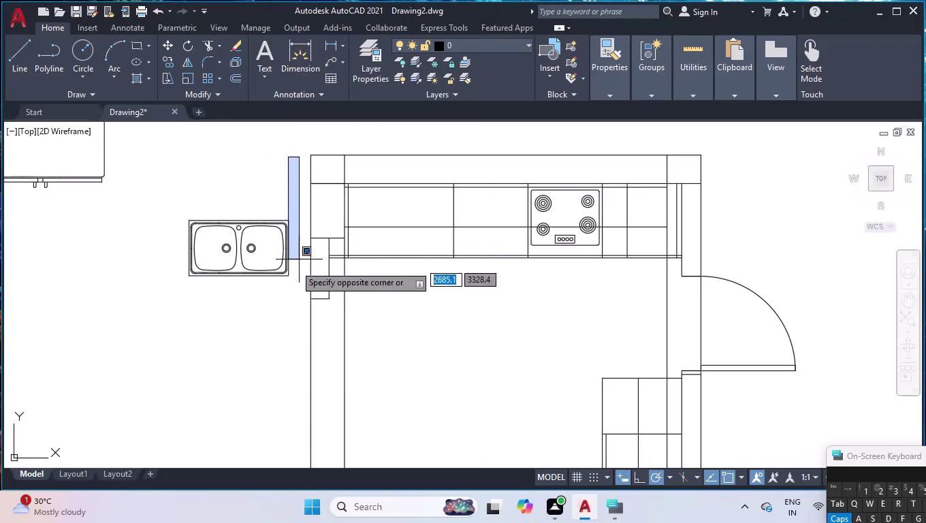
Move the double sink by its corner into the top countertop, snapped beside the stove.
click(220, 304)
text(MOV)
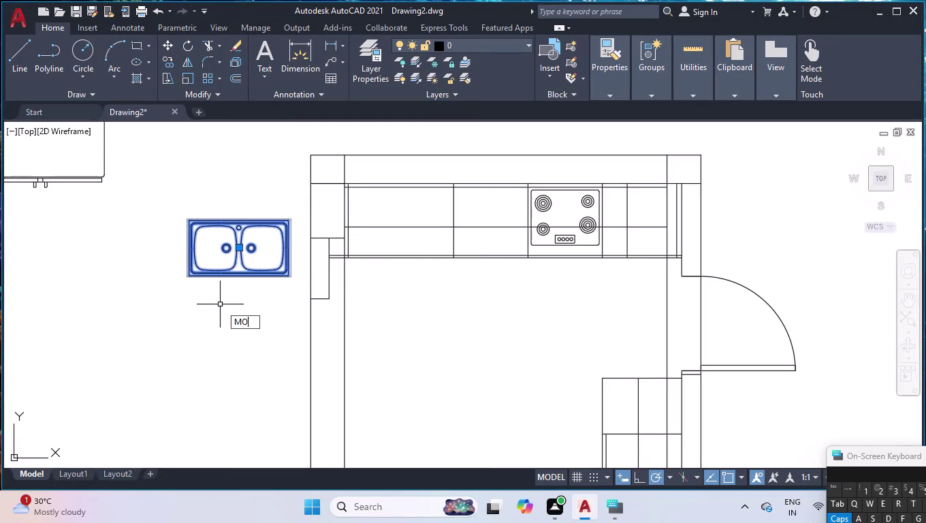
text(E)
key(Return)
scroll(up, 3)
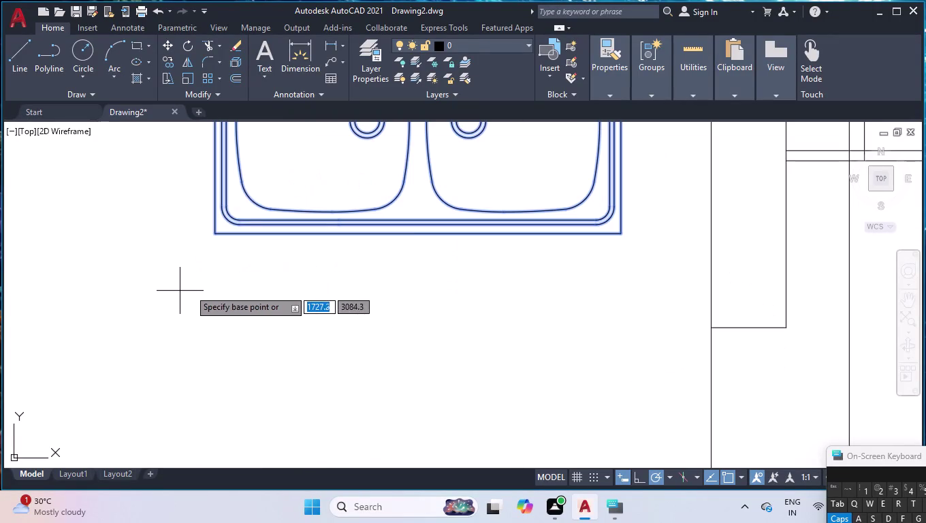
click(212, 234)
scroll(down, 3)
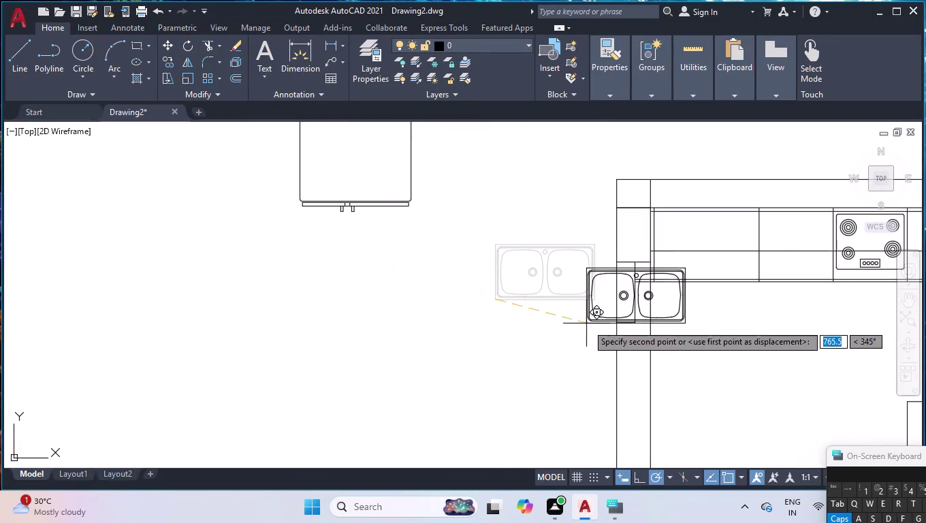
scroll(up, 3)
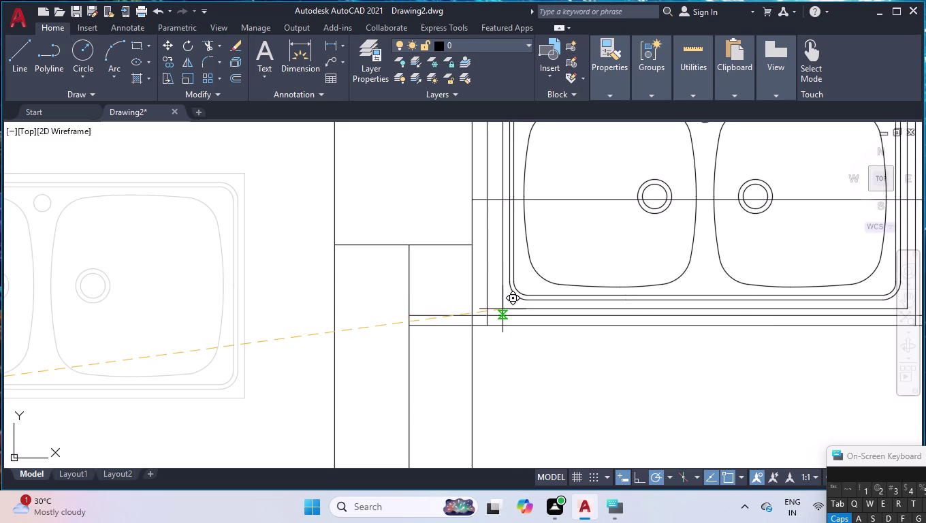
click(503, 309)
scroll(down, 3)
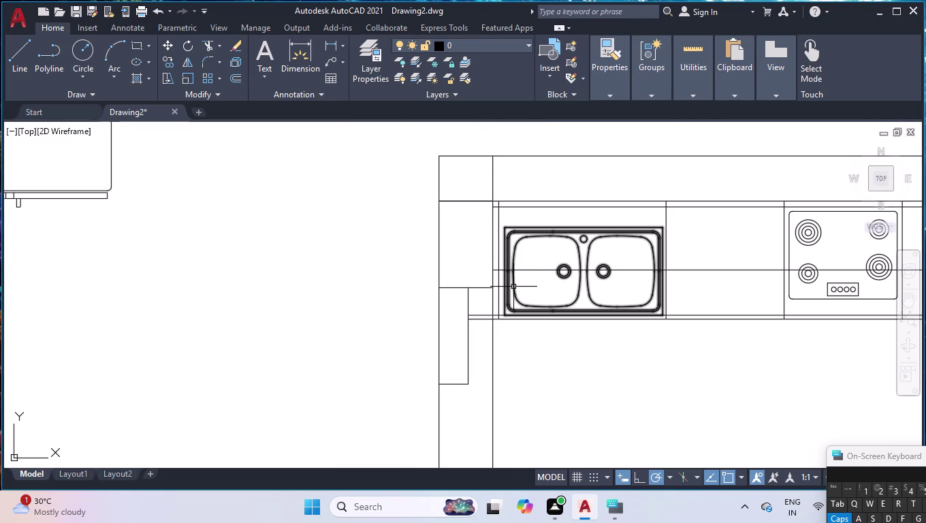
scroll(down, 3)
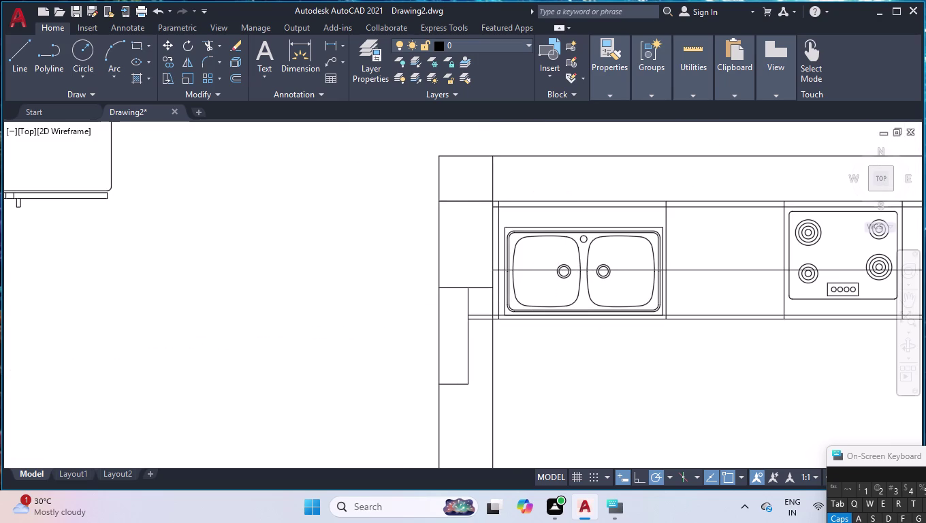
scroll(down, 3)
Select all the fridge linework and combine it into a single group.
scroll(up, 3)
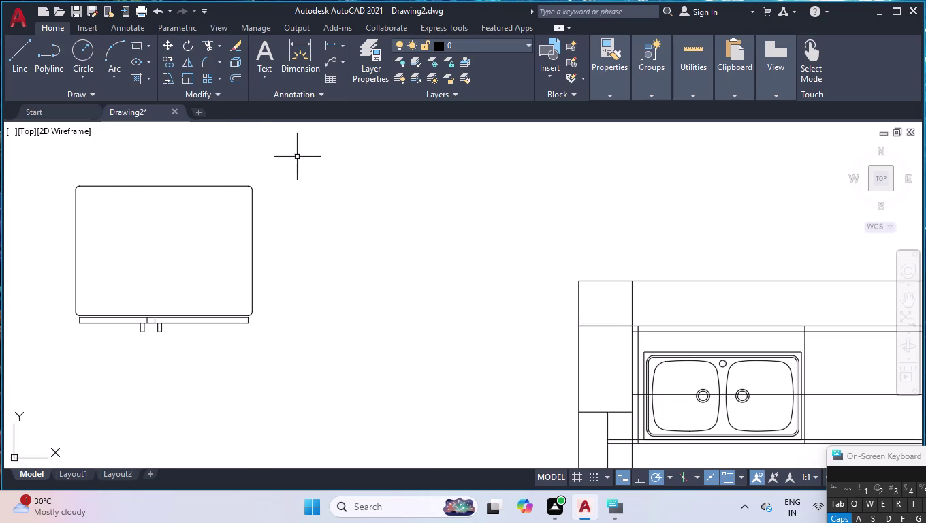
drag(297, 156, 302, 187)
click(70, 372)
text(G)
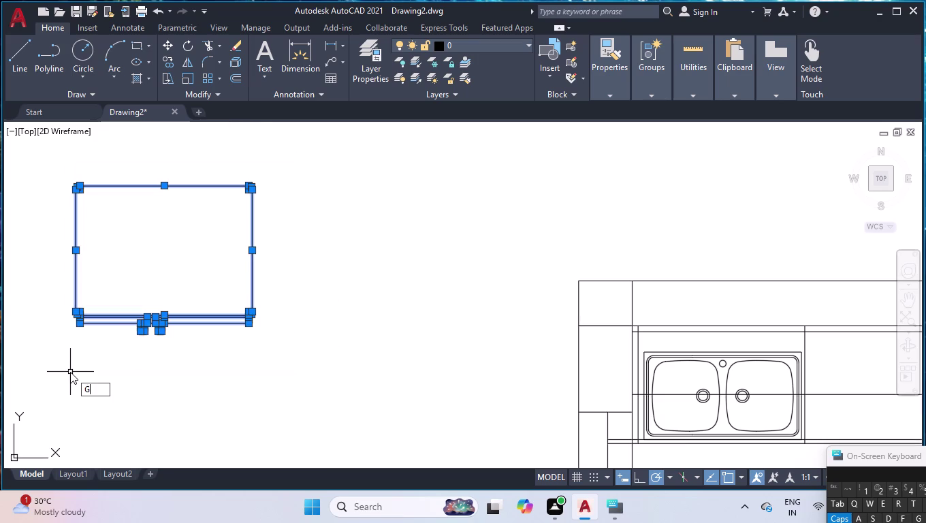
text(ROUP)
key(Return)
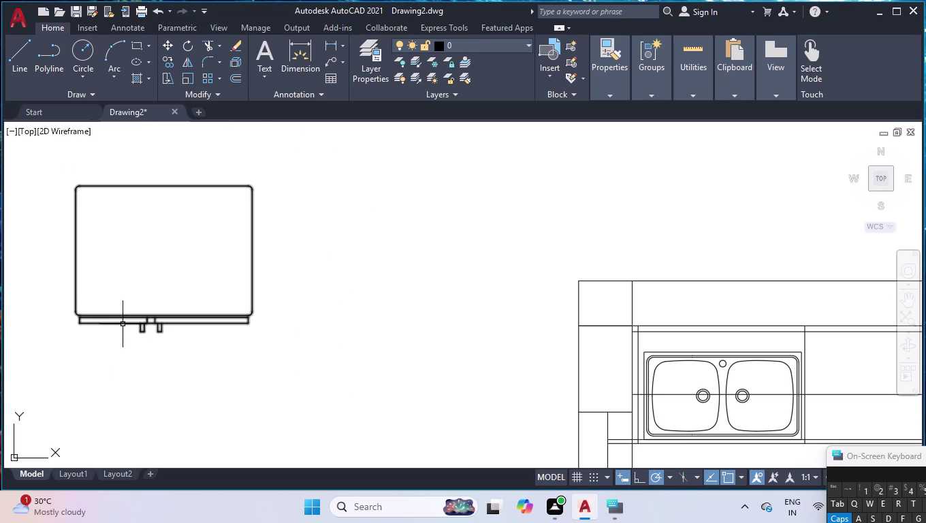
Rotate the fridge group around a centre point at its front.
click(122, 324)
text(RO)
key(Return)
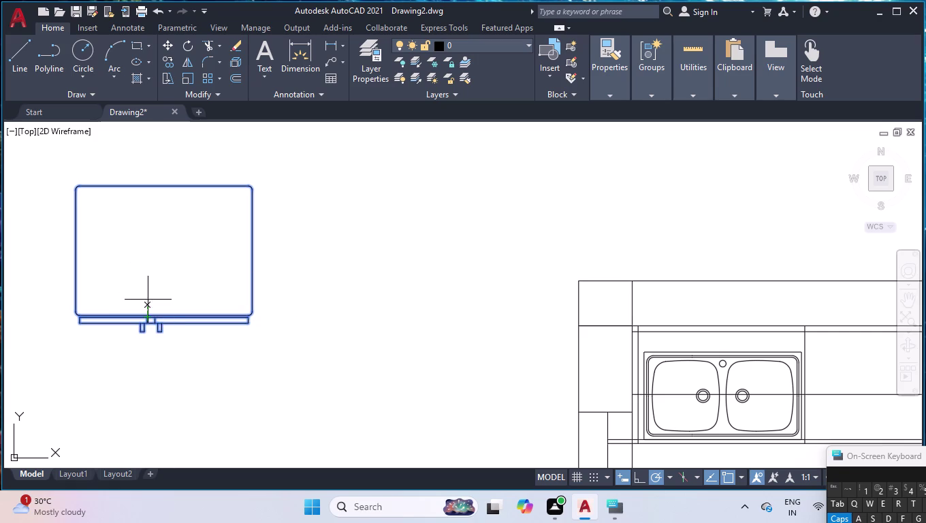
click(149, 313)
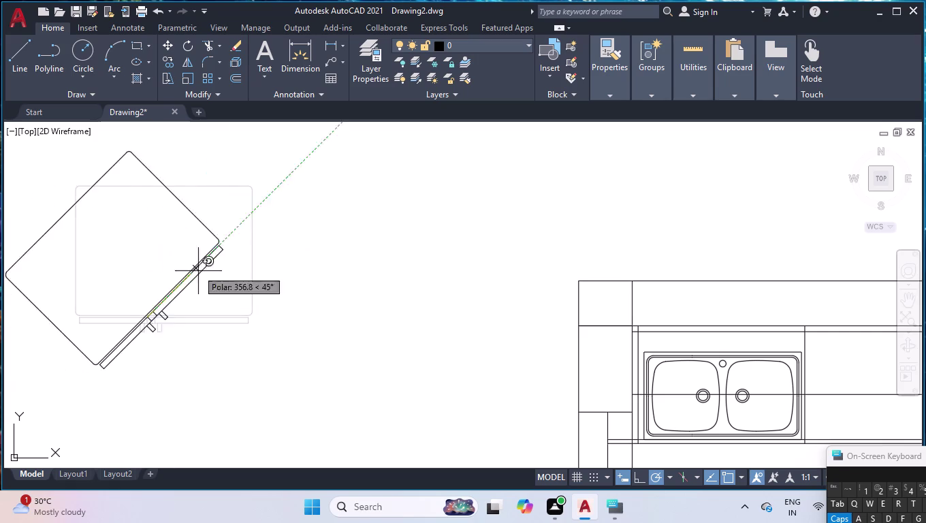
click(642, 481)
click(516, 366)
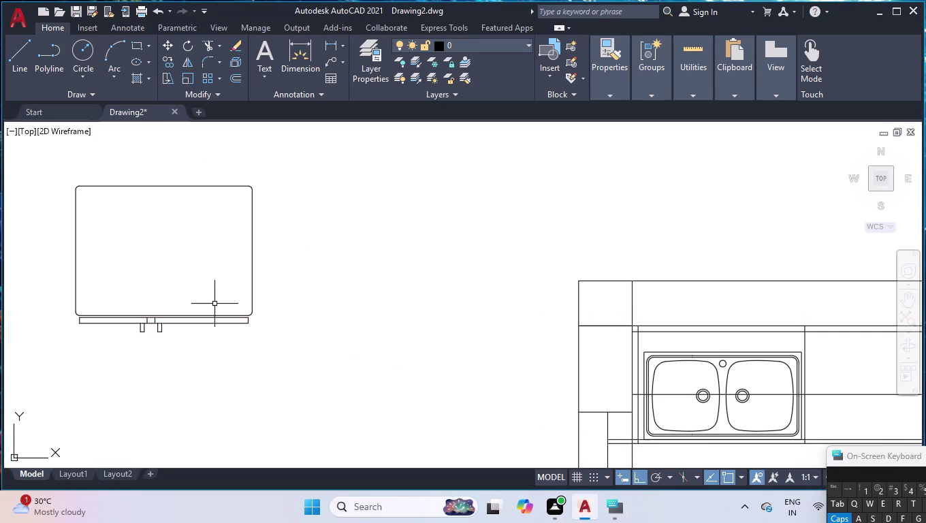
Move the fridge from its bottom-left corner to the kitchen's bottom-left corner.
click(207, 320)
text(M)
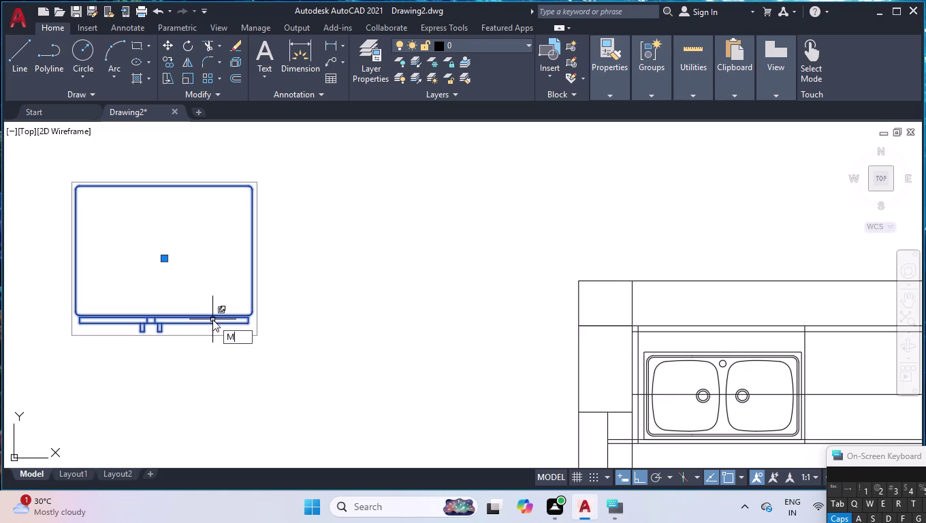
text(OVE)
key(Return)
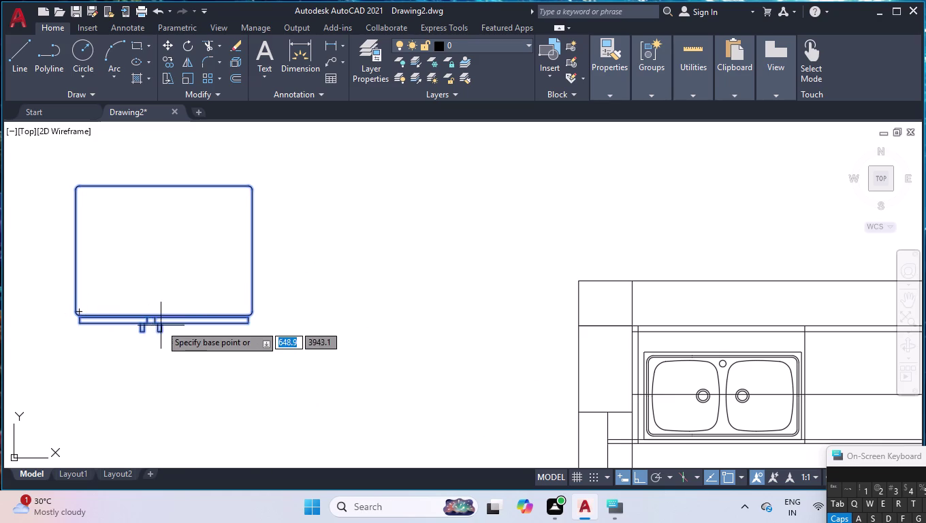
click(82, 309)
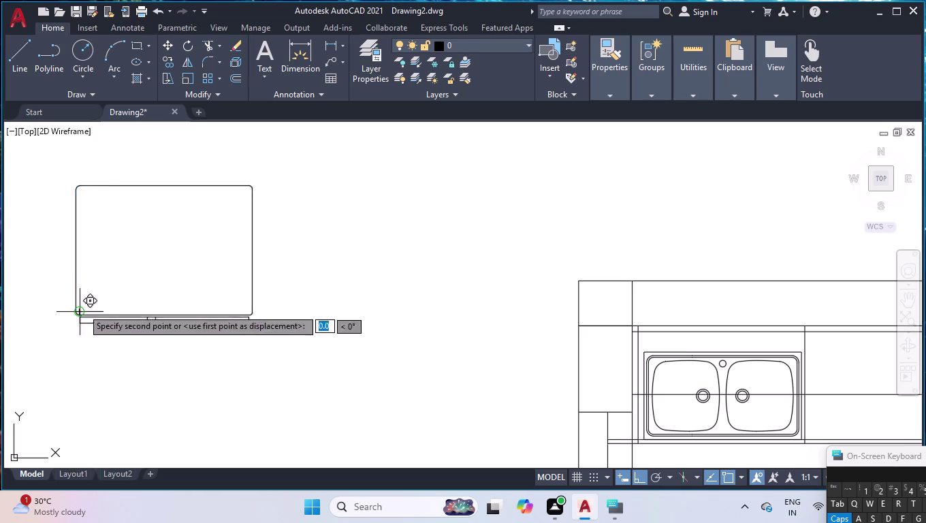
scroll(down, 3)
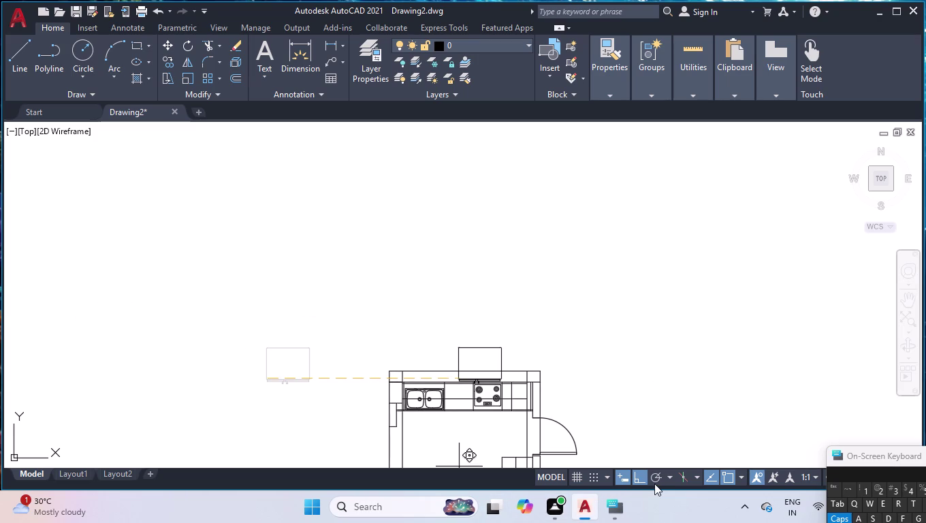
click(660, 483)
scroll(down, 3)
scroll(up, 3)
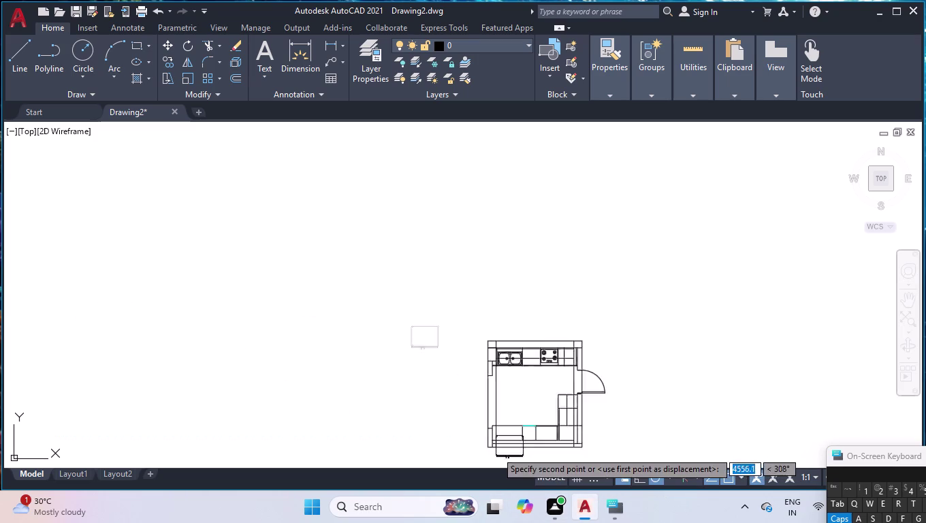
scroll(up, 3)
scroll(up, 3)
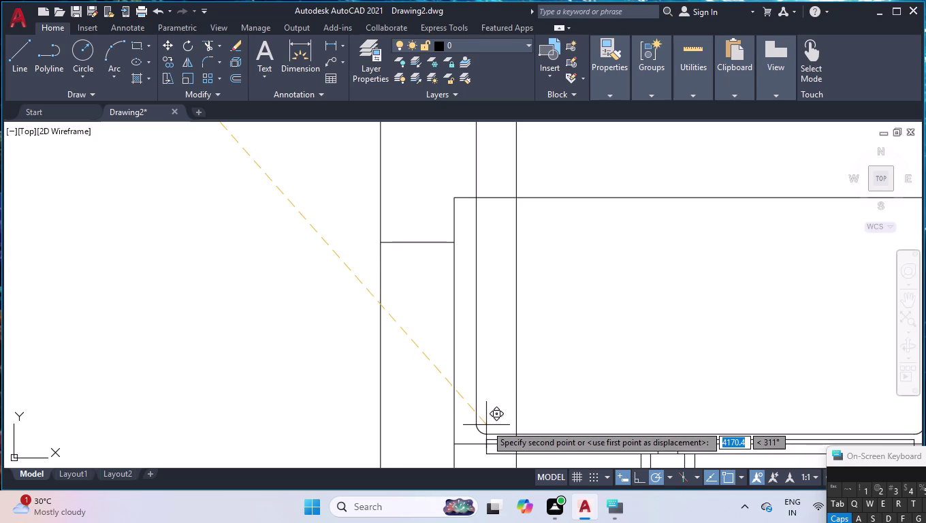
click(486, 425)
scroll(down, 3)
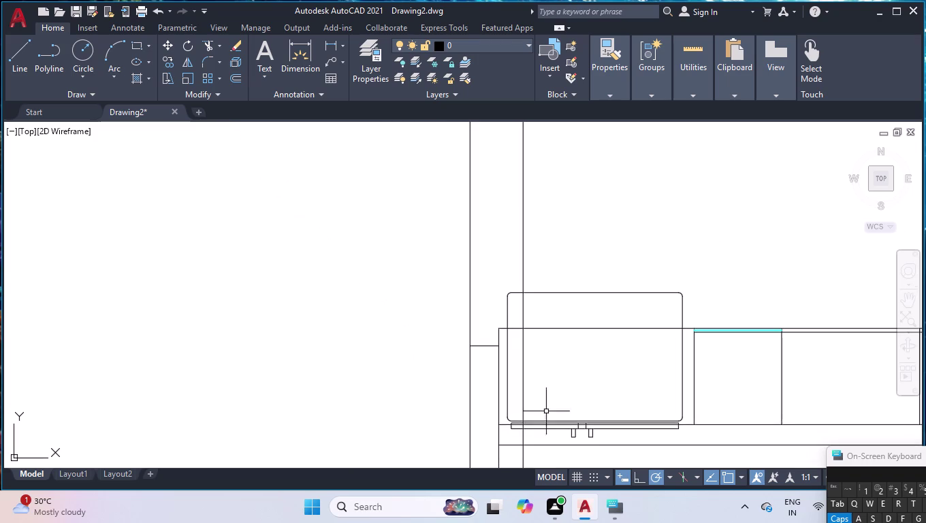
scroll(down, 3)
click(566, 346)
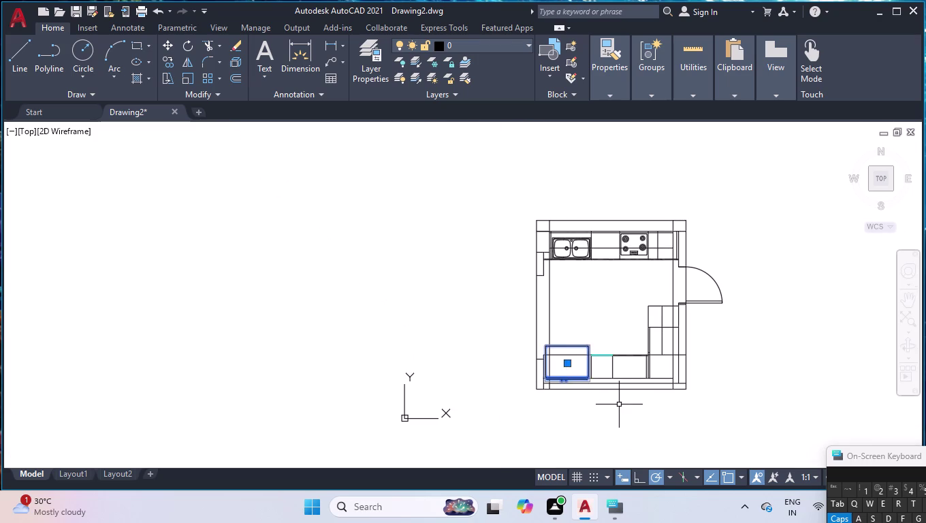
Rotate the fridge 180° about a point below it so it faces the kitchen.
text(RO)
key(Return)
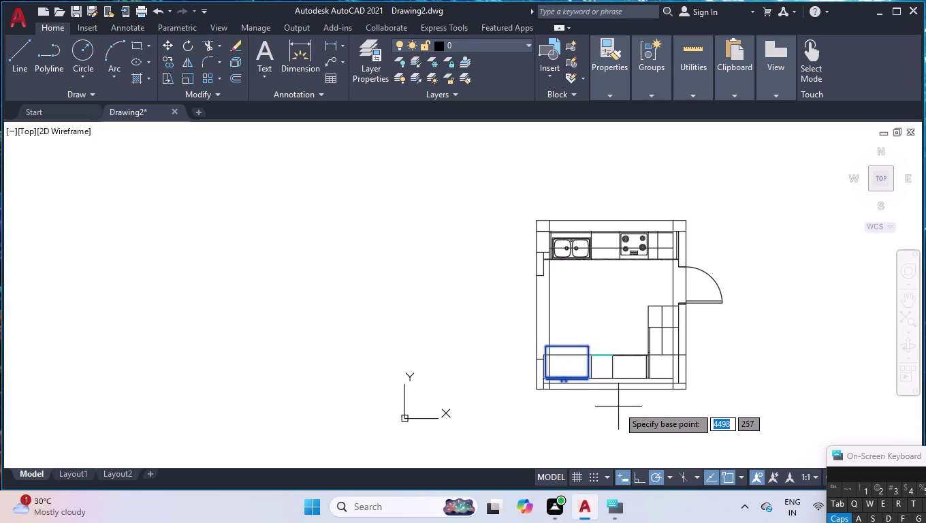
scroll(up, 3)
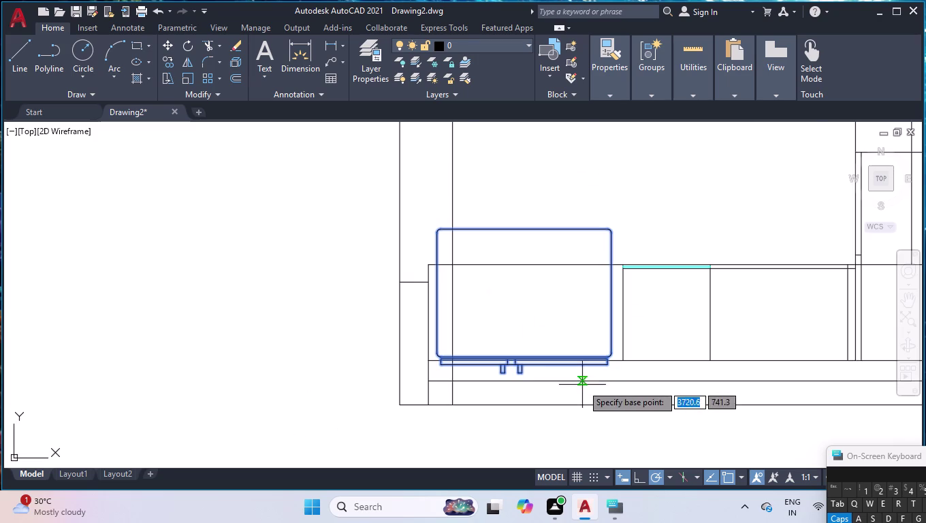
click(521, 356)
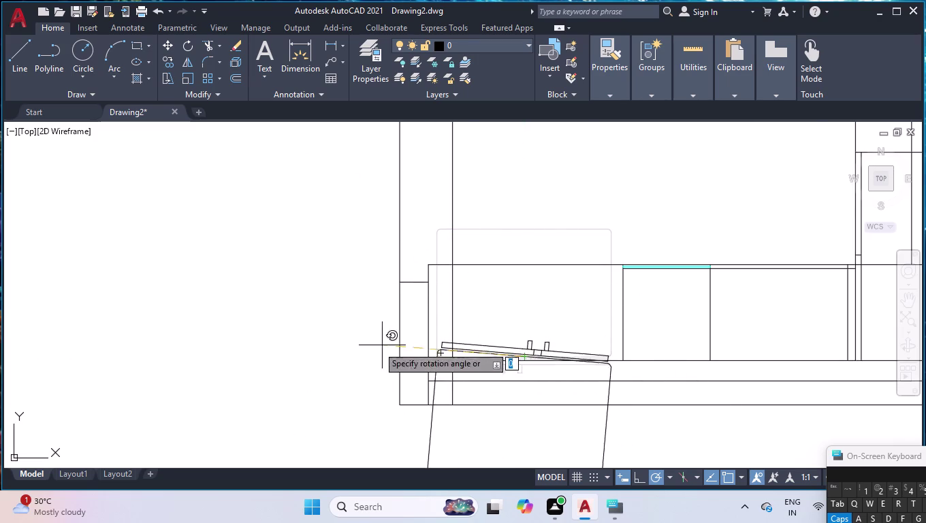
click(348, 360)
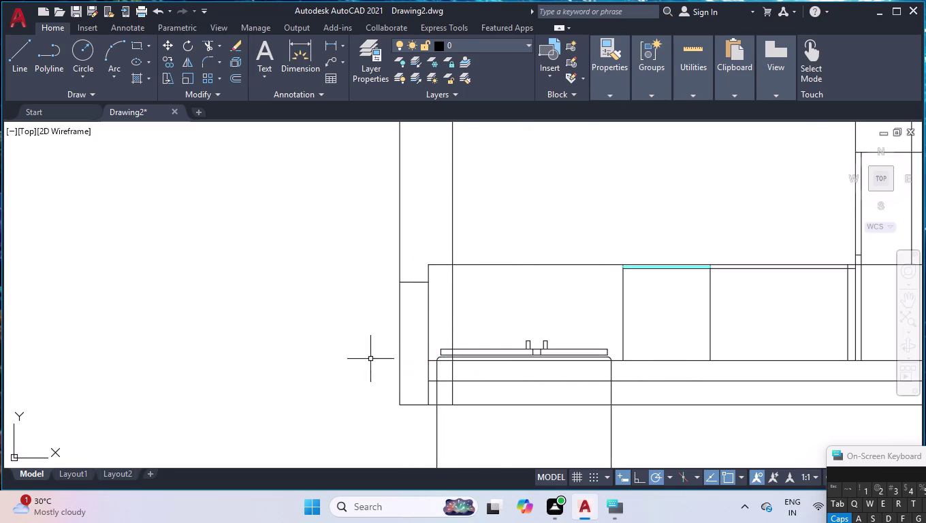
Shift the flipped fridge upward into the room using its centre grip.
click(501, 356)
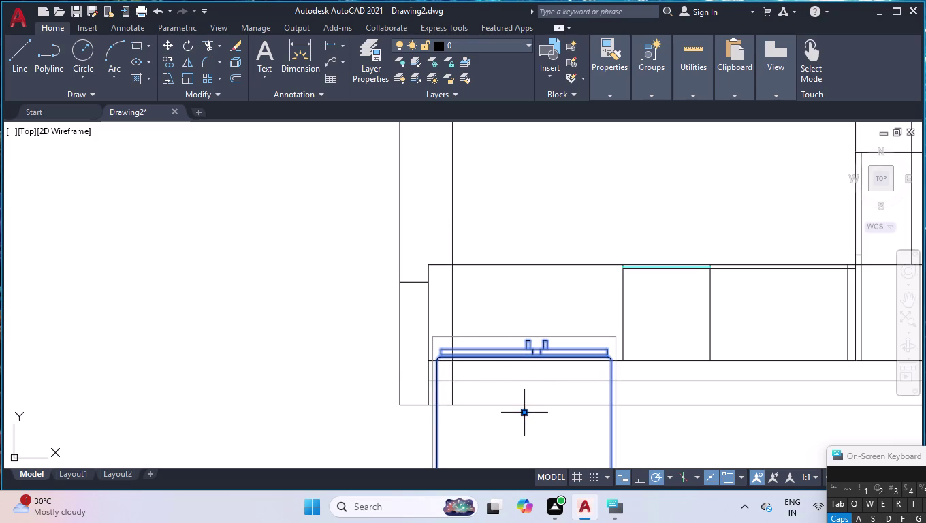
click(526, 410)
click(529, 278)
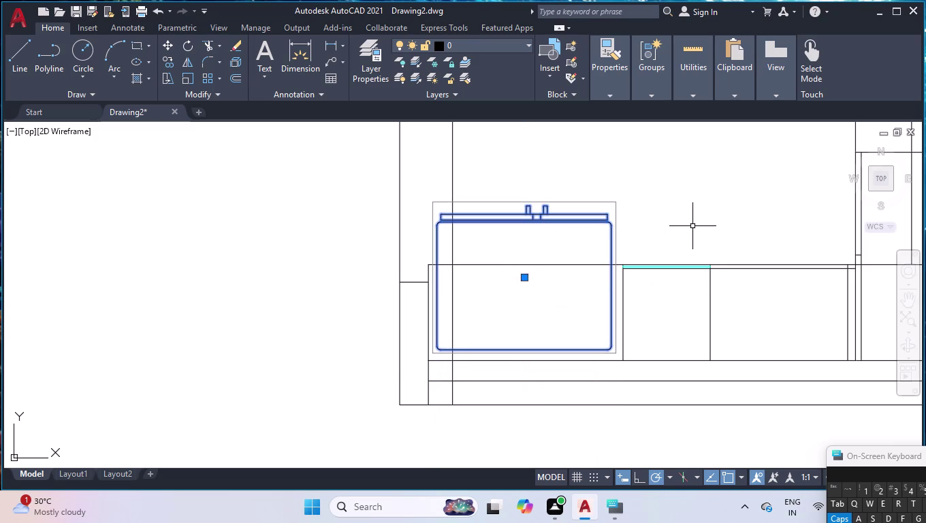
key(Return)
key(Return)
key(Return)
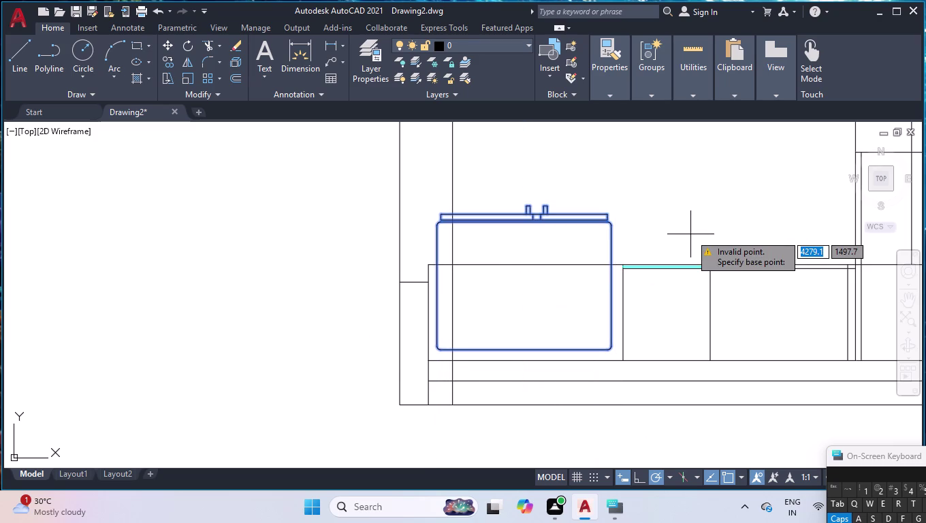
key(Return)
key(Escape)
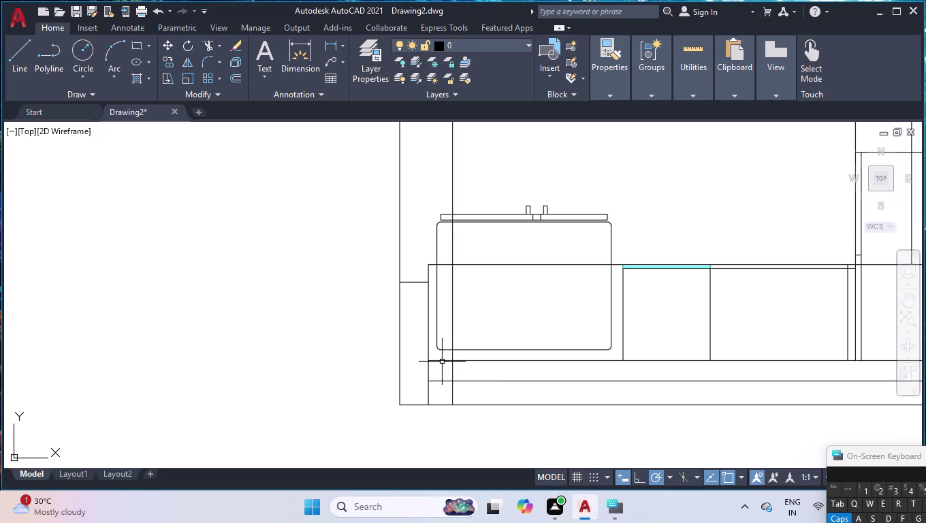
Stretch the appliance block down to a new position on the lower counter.
click(471, 349)
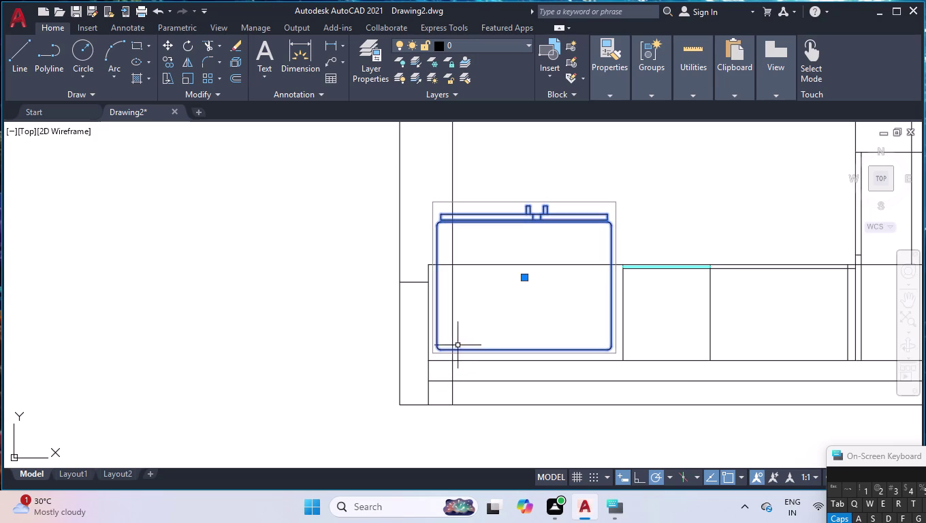
click(526, 276)
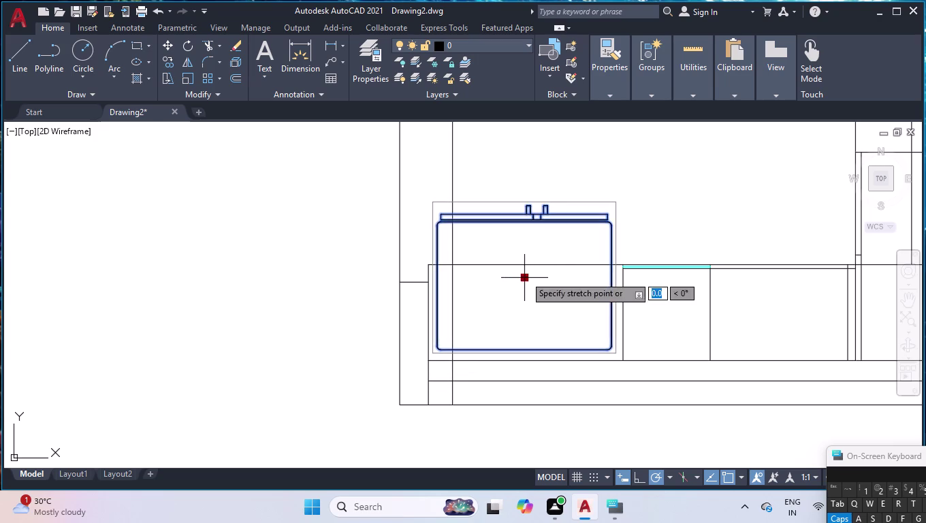
click(525, 301)
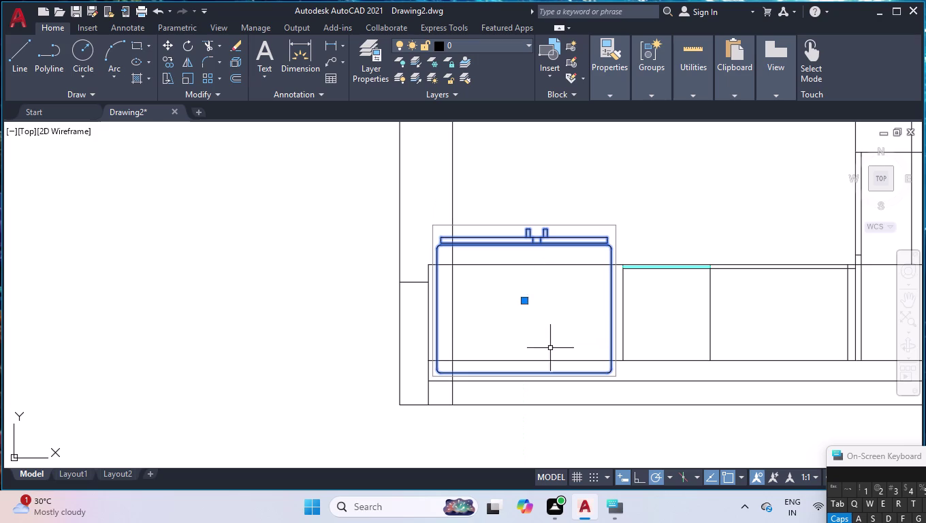
key(Return)
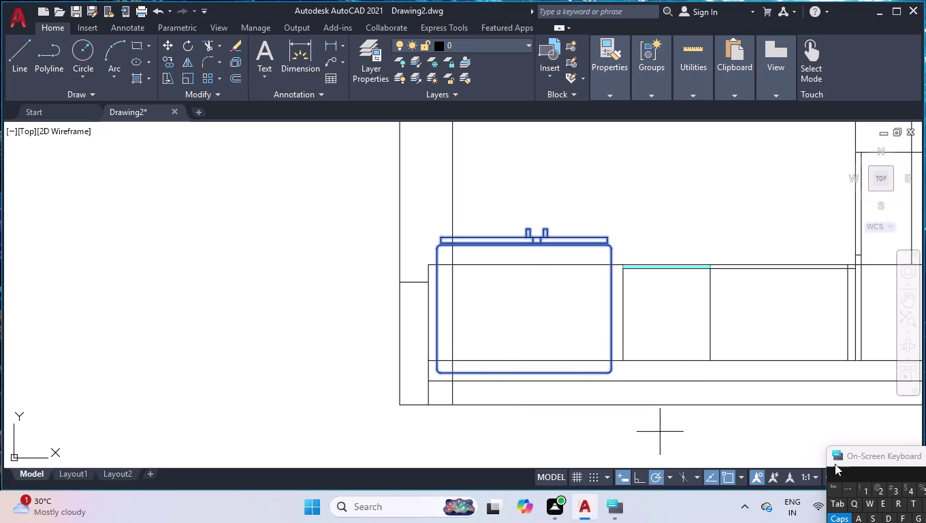
Trim away the two line segments crossing the appliance.
key(Escape)
key(t)
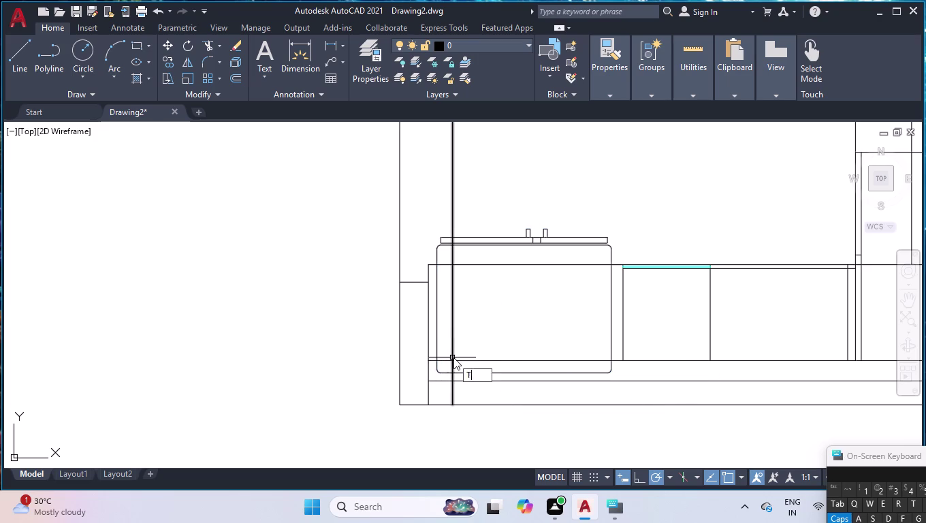
key(r)
key(Return)
click(446, 361)
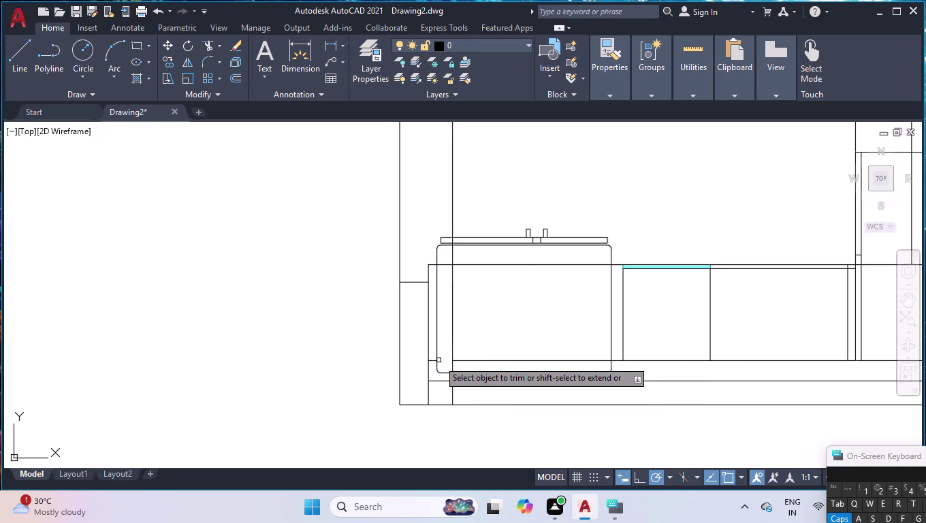
click(434, 361)
key(Return)
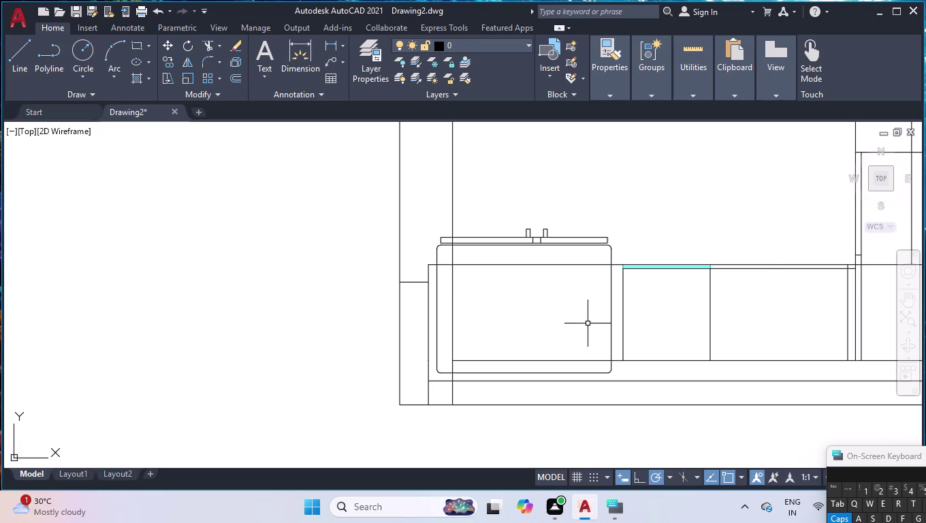
Nudge the appliance block slightly higher and clear the selection.
click(538, 239)
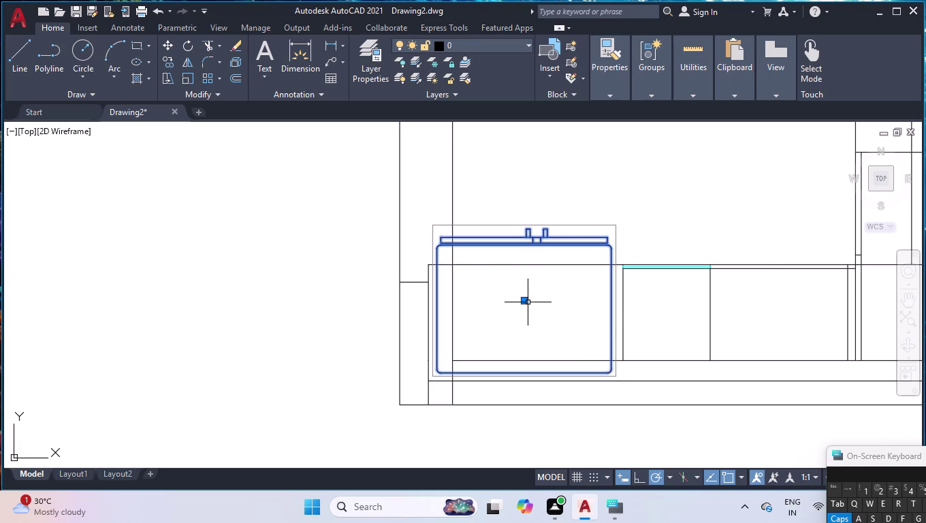
drag(523, 303, 522, 295)
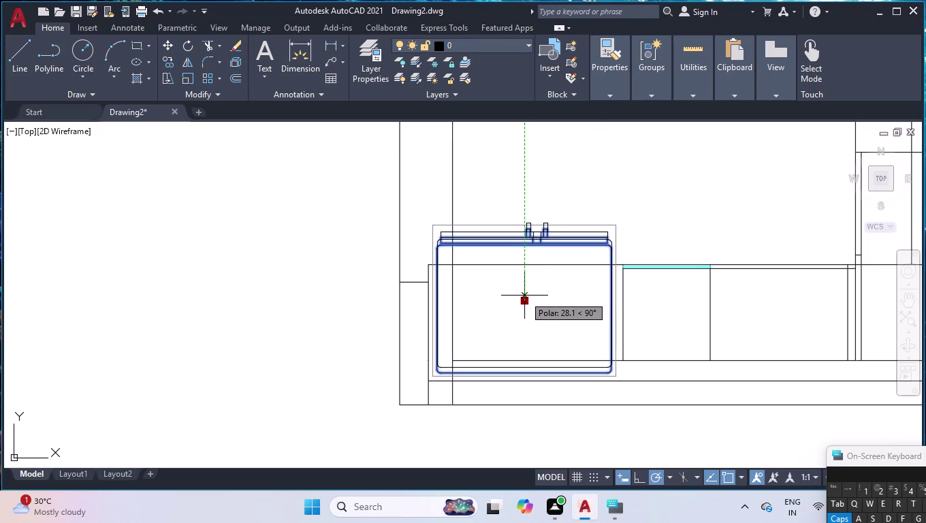
click(525, 293)
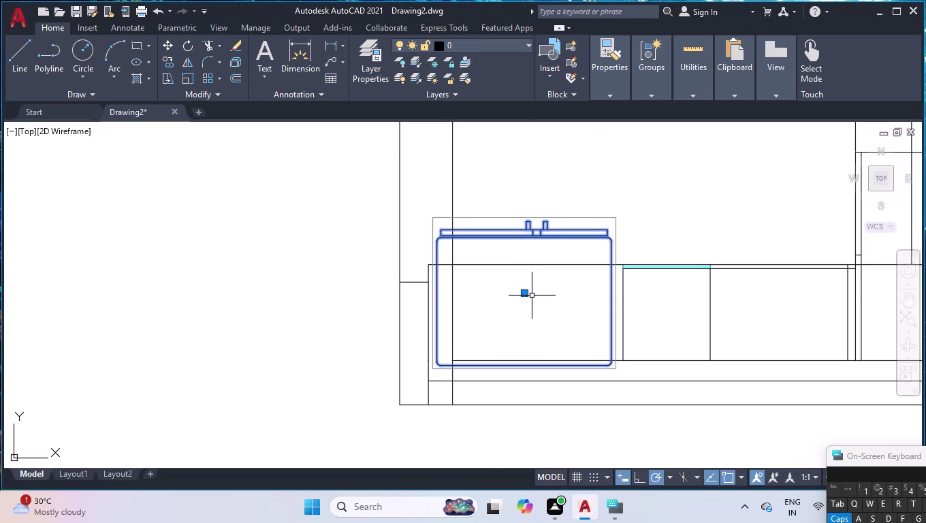
key(u)
key(Return)
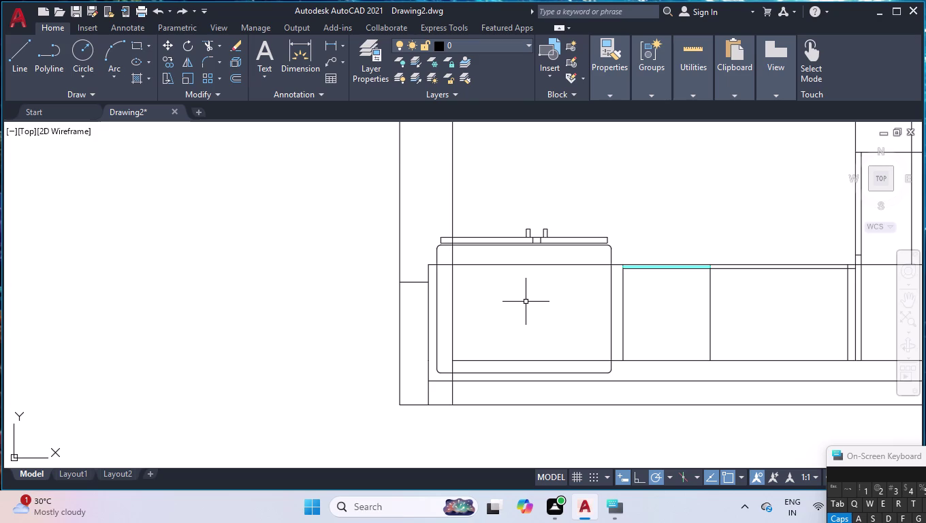
Zoom out and back in on the top counter, then begin entering the DLI command.
scroll(down, 3)
scroll(down, 3)
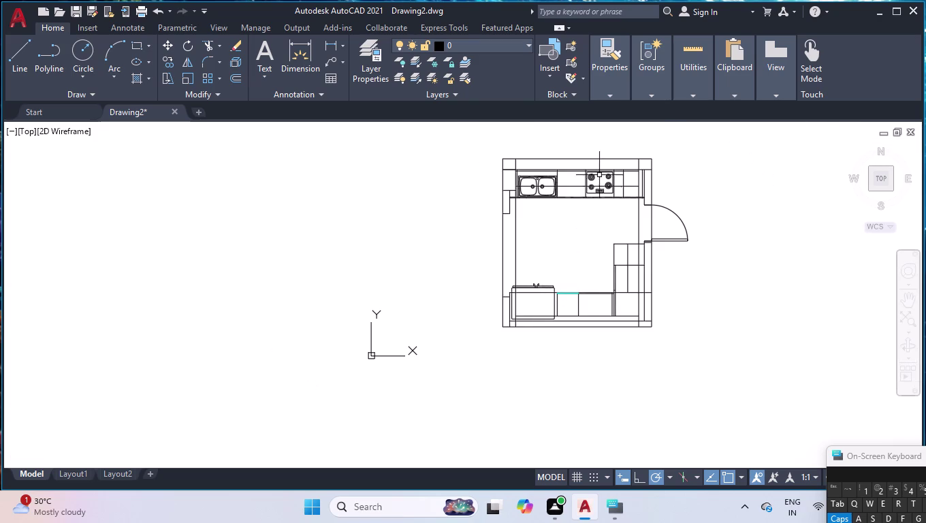
scroll(up, 3)
scroll(up, 3)
scroll(up, 3)
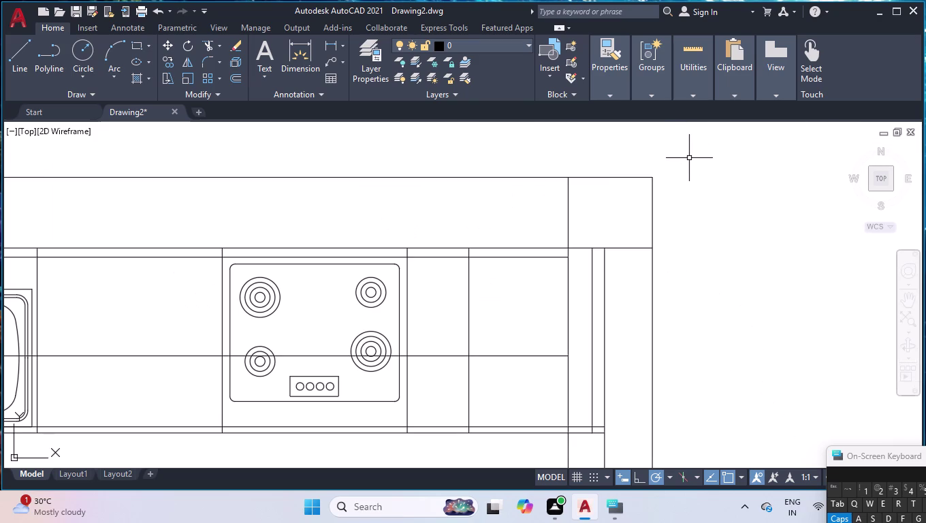
scroll(down, 3)
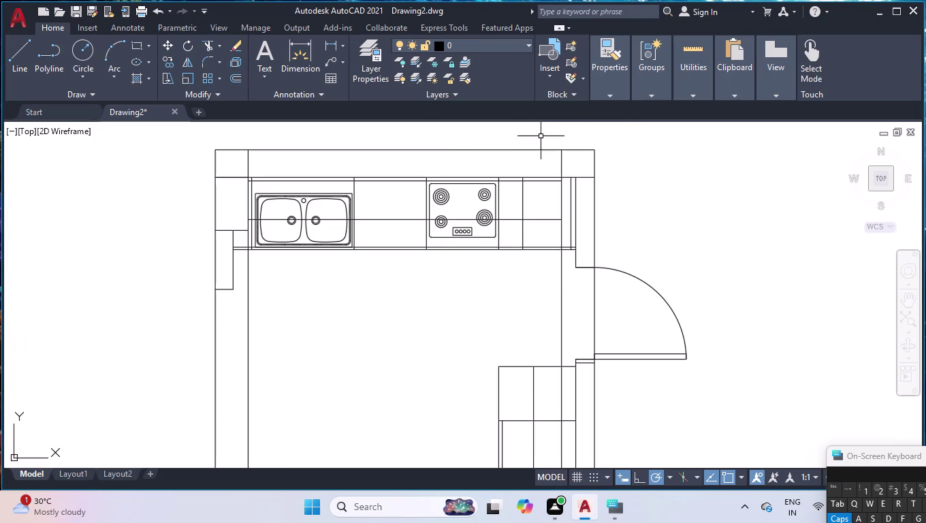
scroll(up, 3)
text(D)
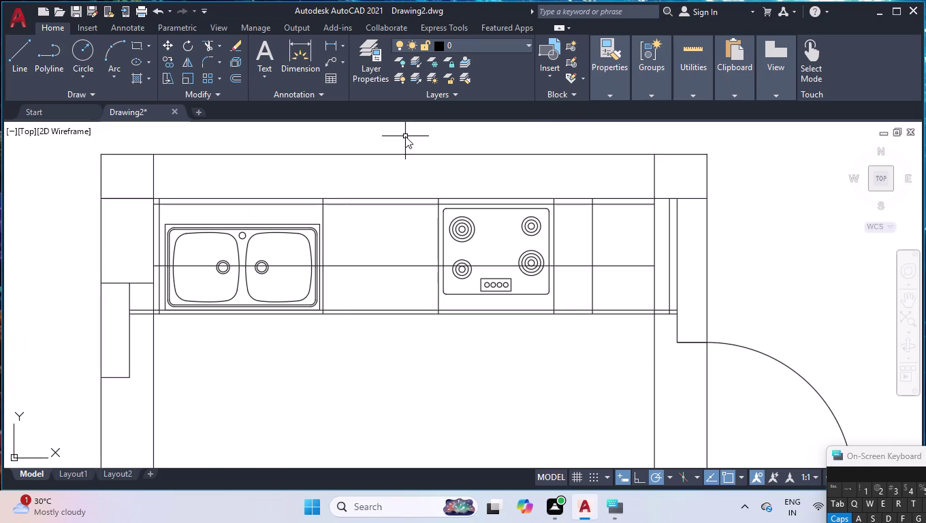
text(;)
key(BackSpace)
Begin a linear dimension, abandon the first point, and restart the command.
text(LI)
key(Return)
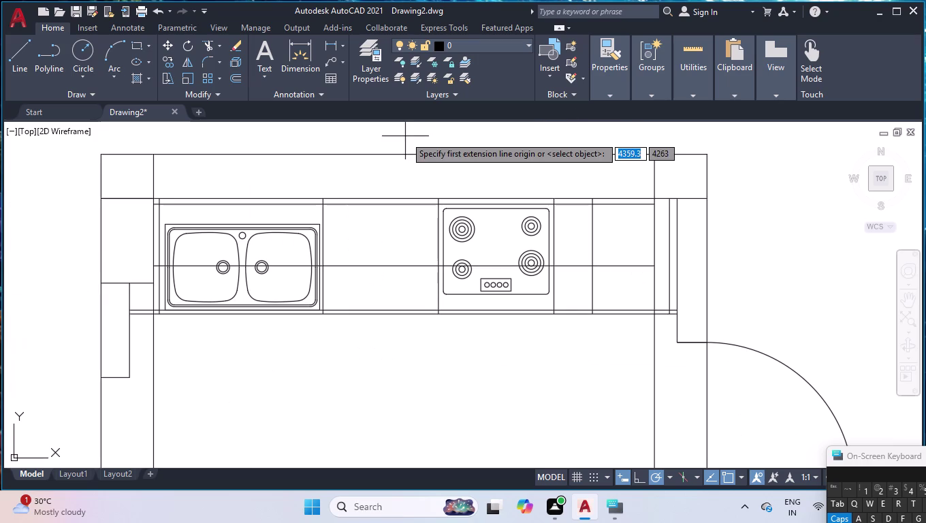
click(405, 136)
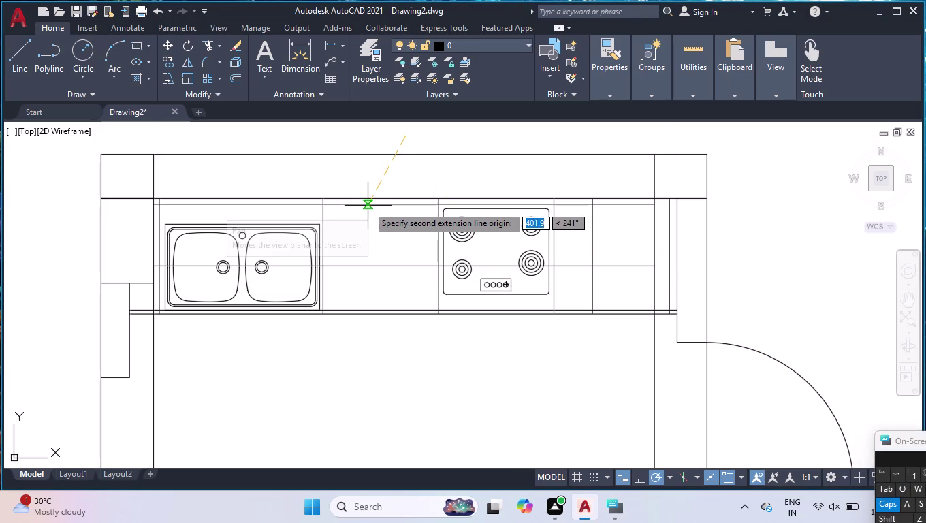
scroll(down, 3)
key(Return)
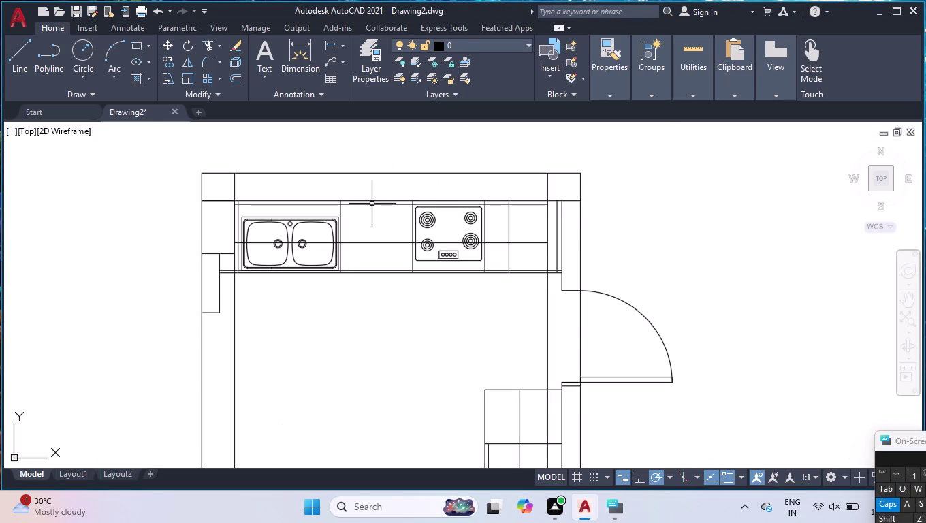
key(space)
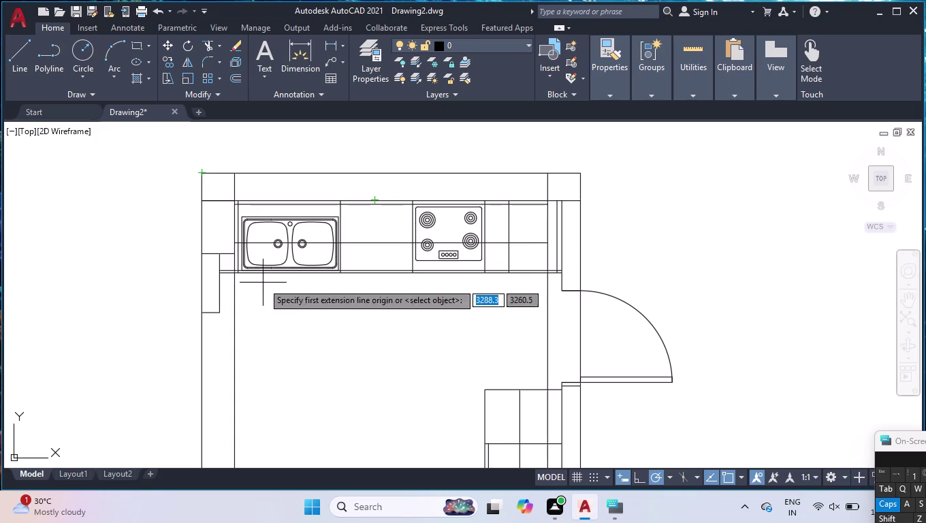
Dimension the counter from its left to right end, placing 2845 above the kitchen.
scroll(up, 3)
click(216, 254)
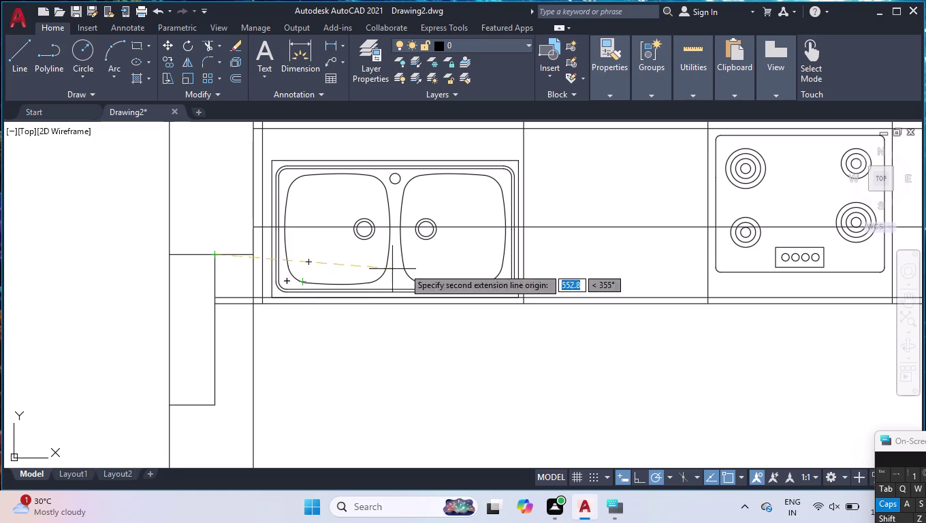
scroll(down, 3)
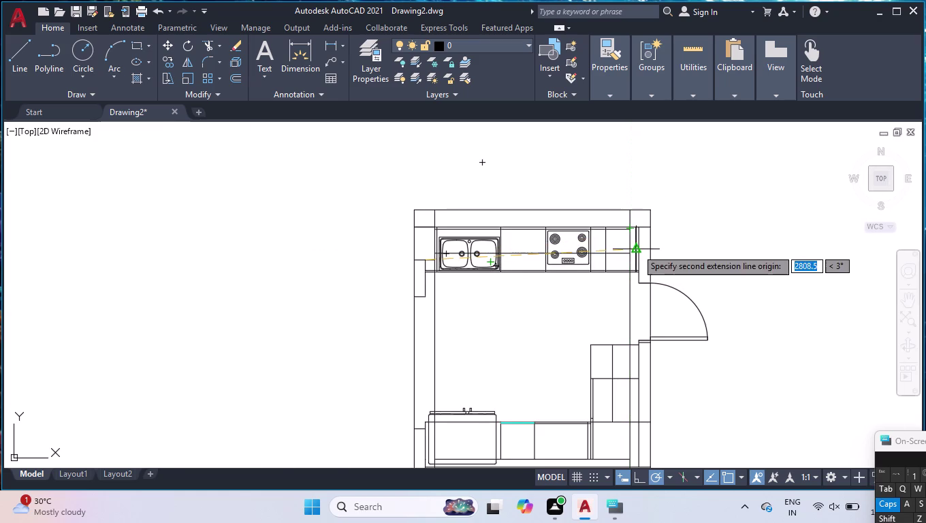
scroll(up, 3)
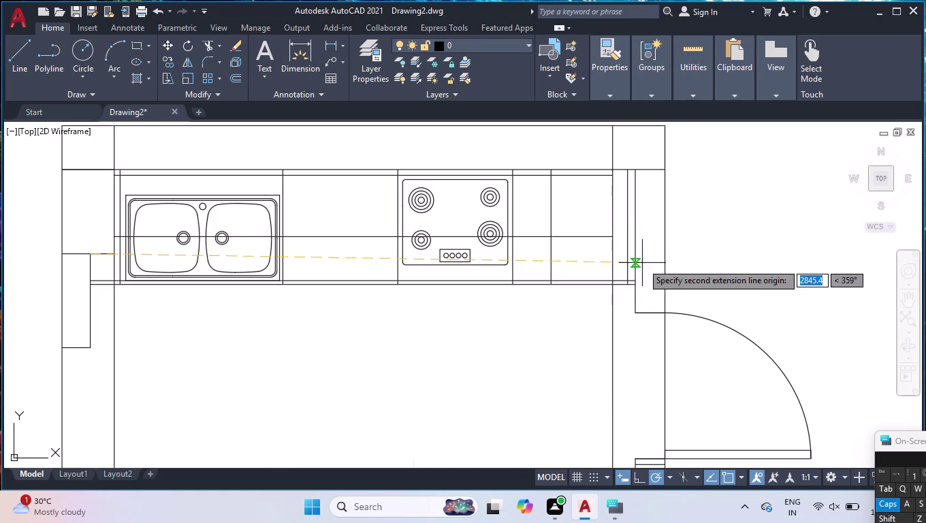
click(638, 256)
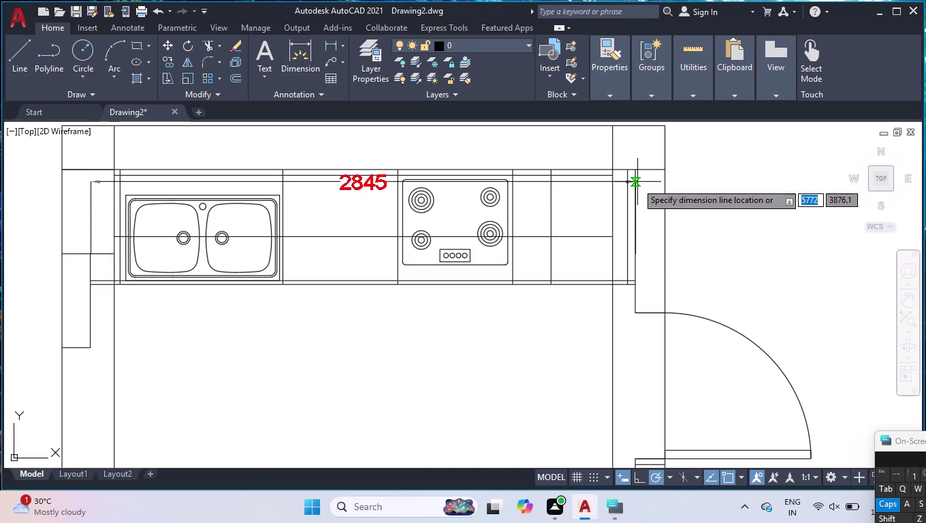
scroll(down, 3)
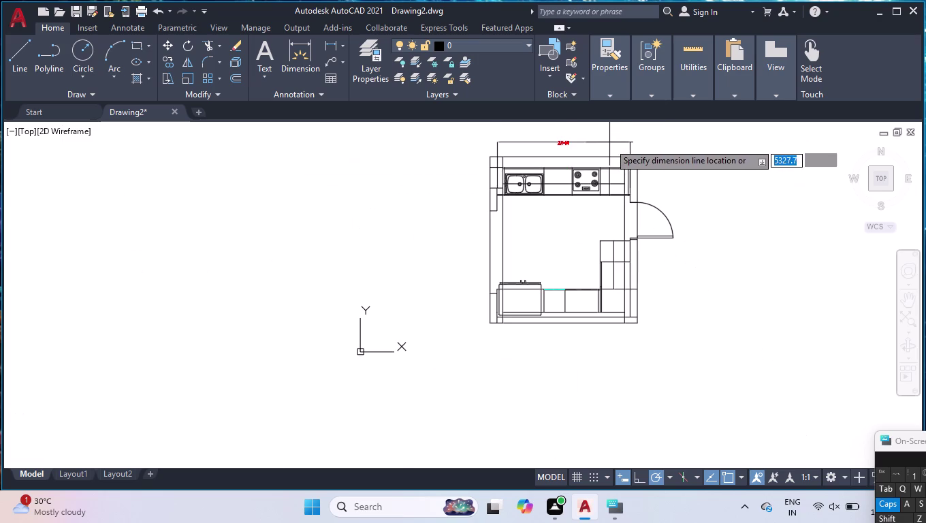
click(610, 145)
key(Return)
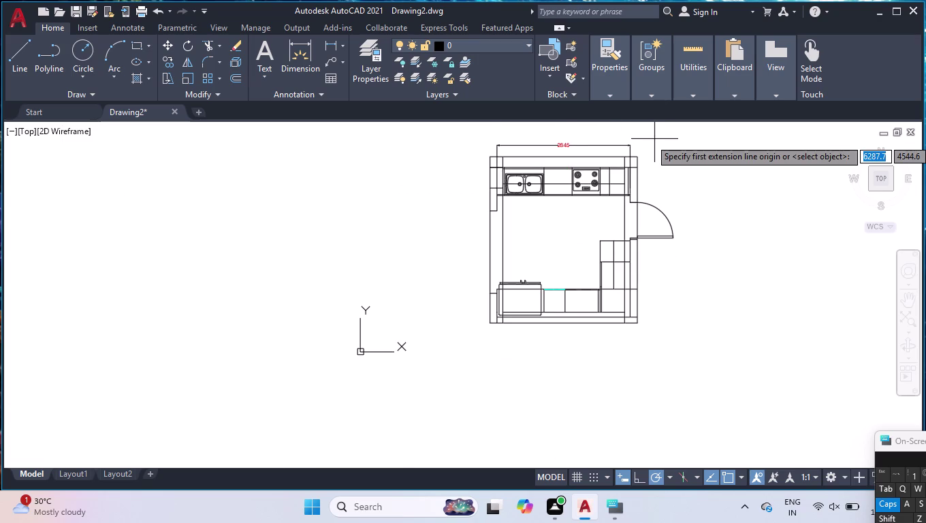
key(Return)
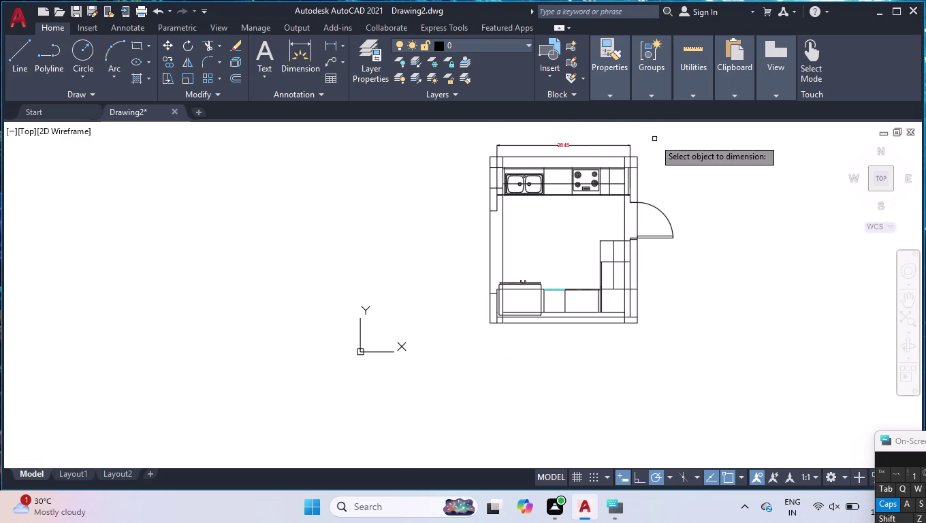
Cancel the pending dimension and bring up the Dimension Style Manager with D.
key(BackSpace)
key(BackSpace)
key(Escape)
key(d)
key(Return)
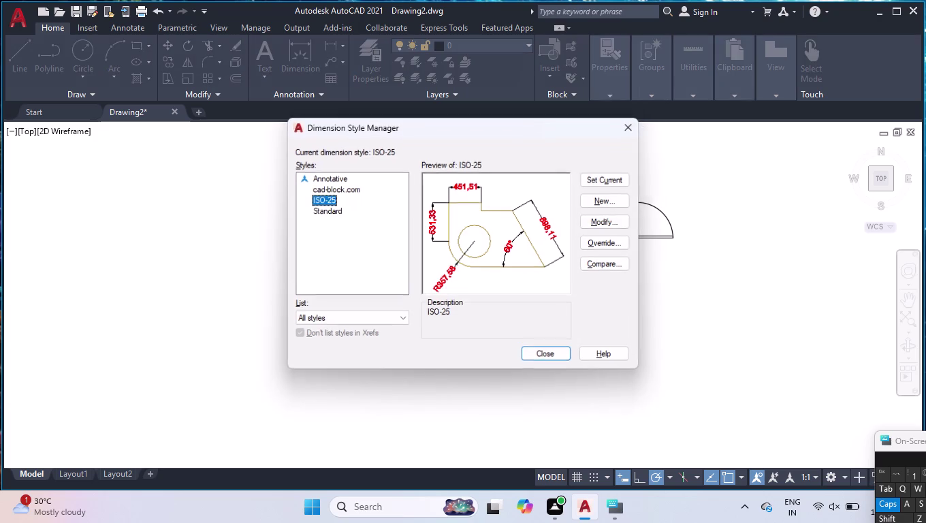
Set the ISO-25 dimension style's arrow size to 80.
drag(450, 126, 436, 195)
click(588, 290)
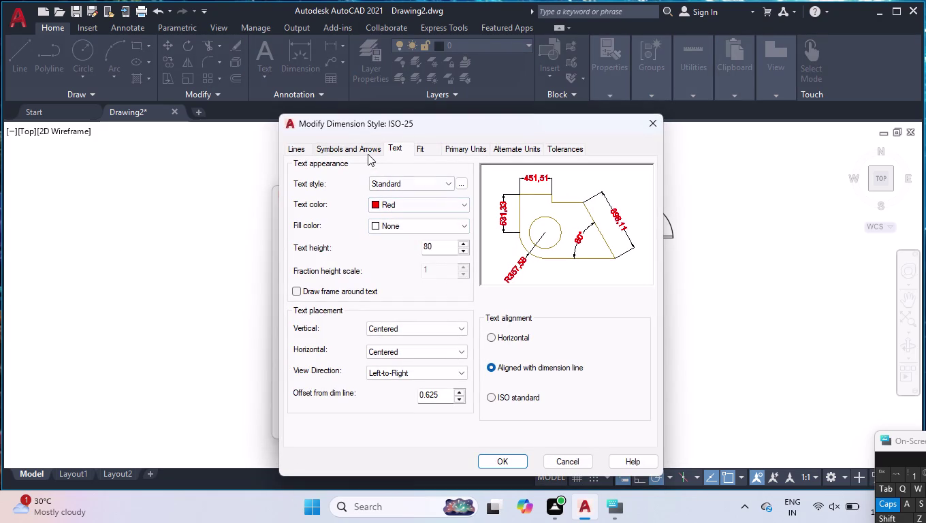
click(335, 145)
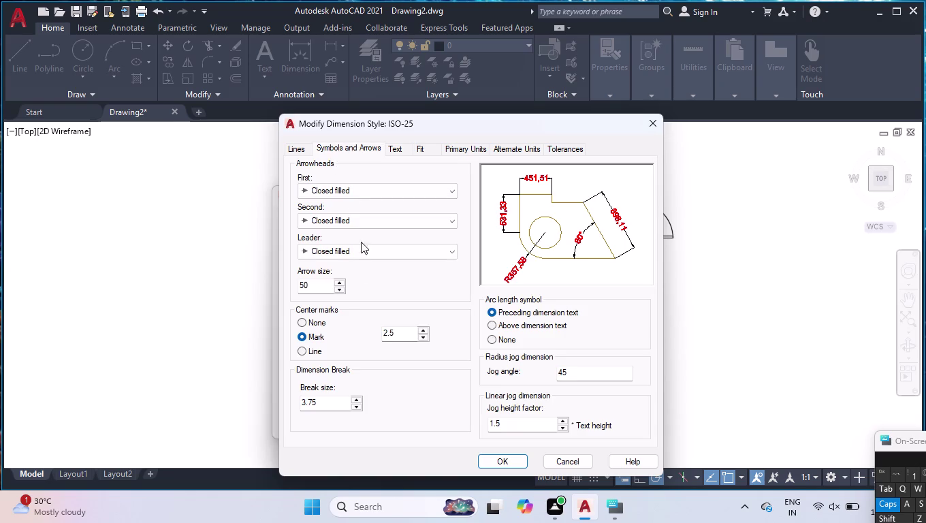
drag(317, 287, 229, 281)
text(80)
key(Return)
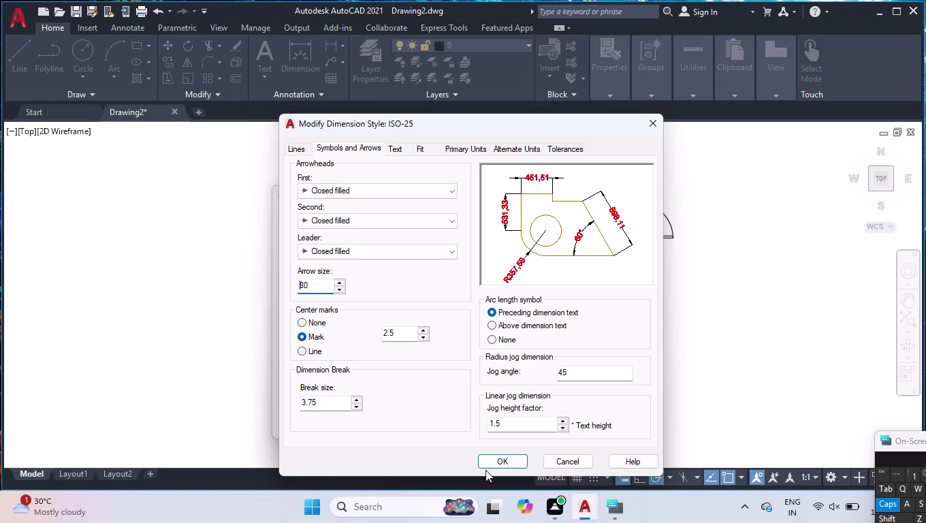
click(491, 466)
click(590, 244)
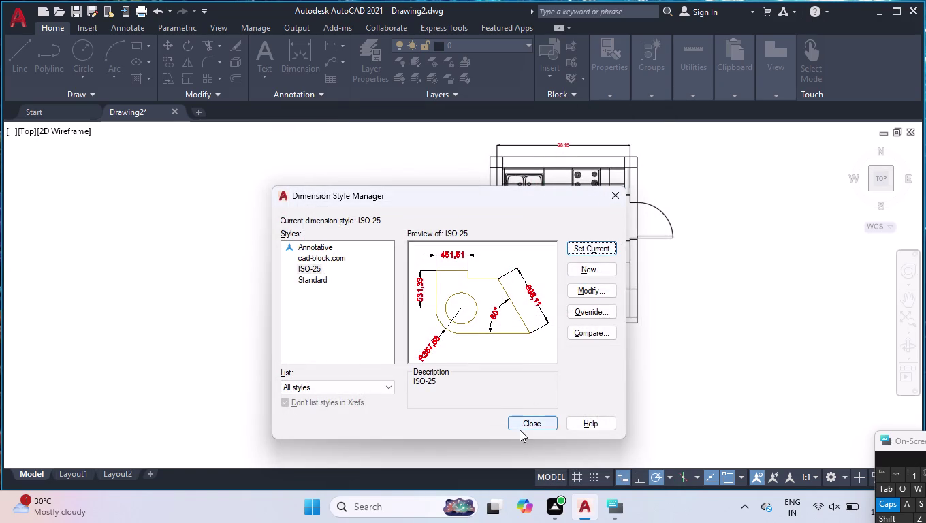
click(518, 423)
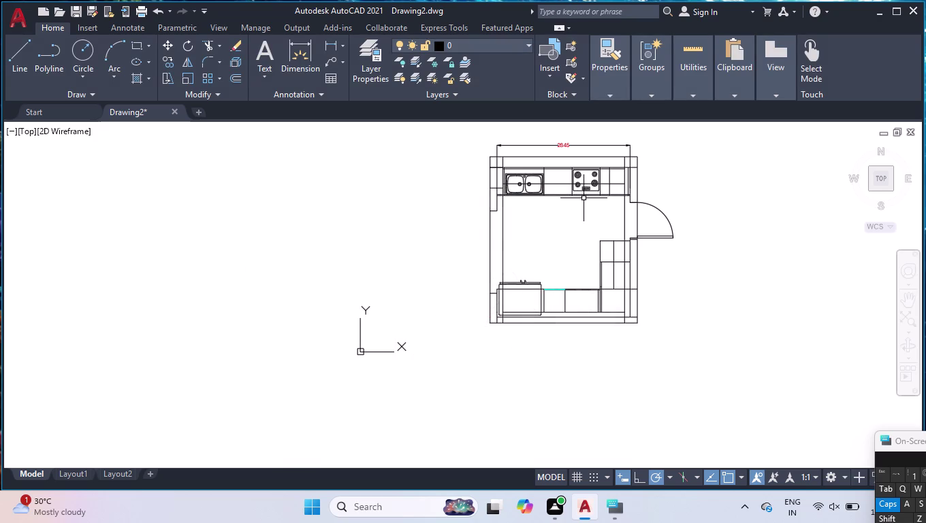
Stretch both 2845 extension lines to start at the countertop's back edge.
scroll(up, 3)
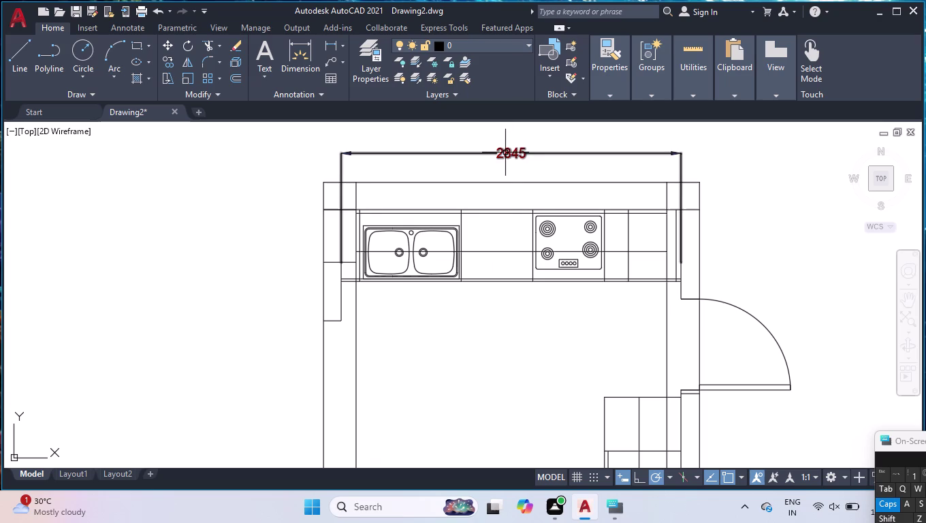
scroll(up, 3)
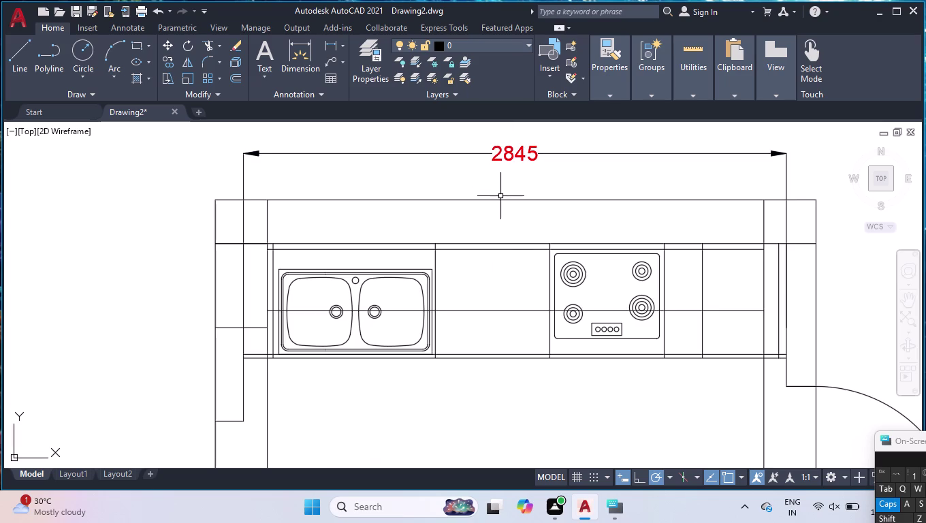
click(243, 293)
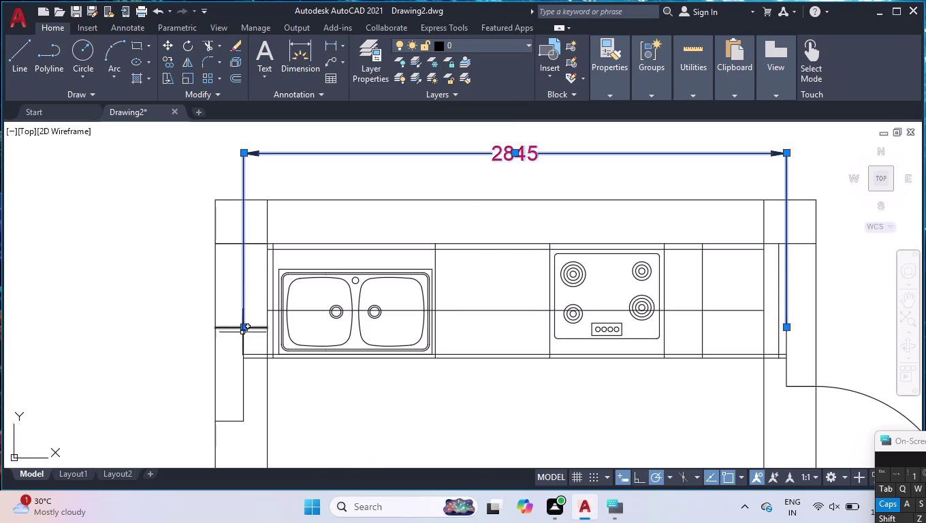
click(242, 328)
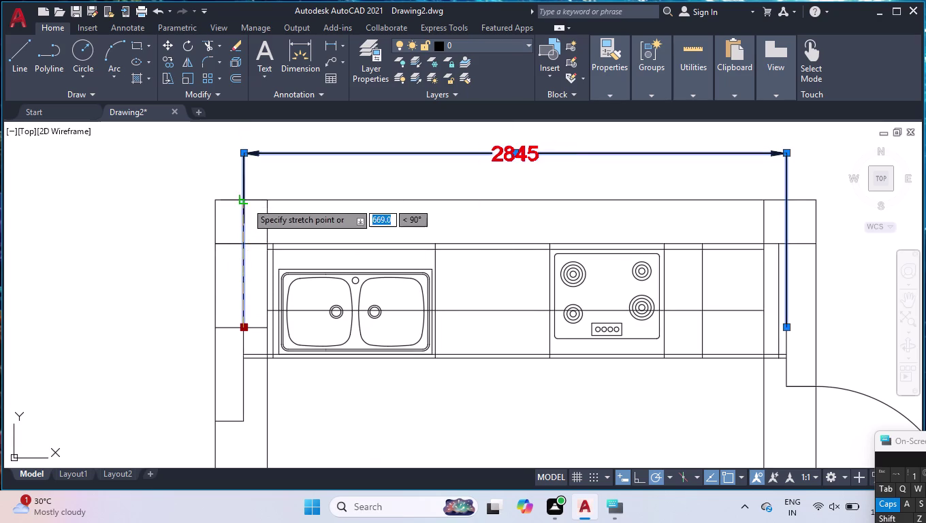
click(246, 203)
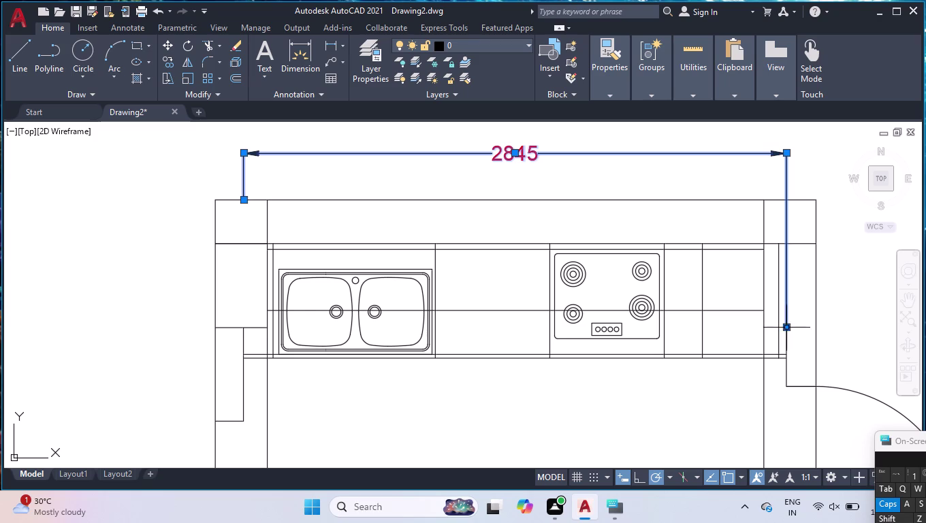
click(788, 327)
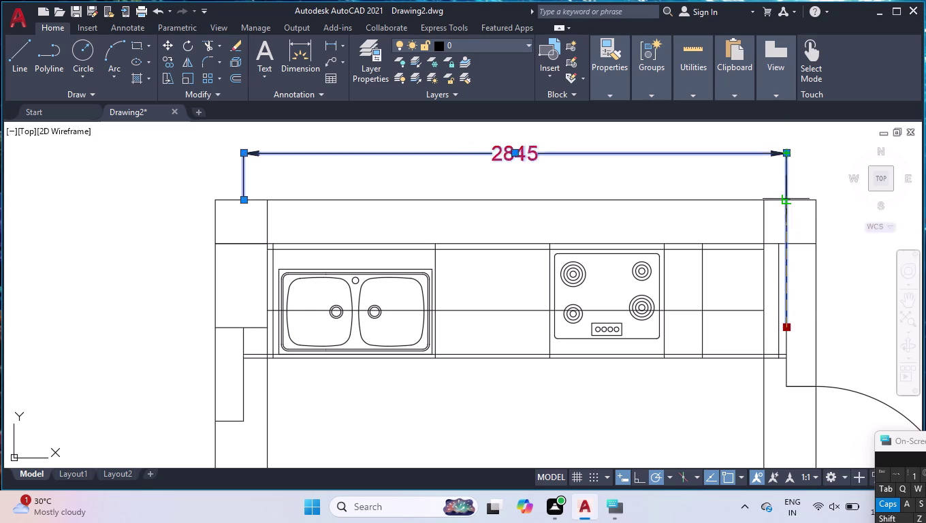
click(786, 199)
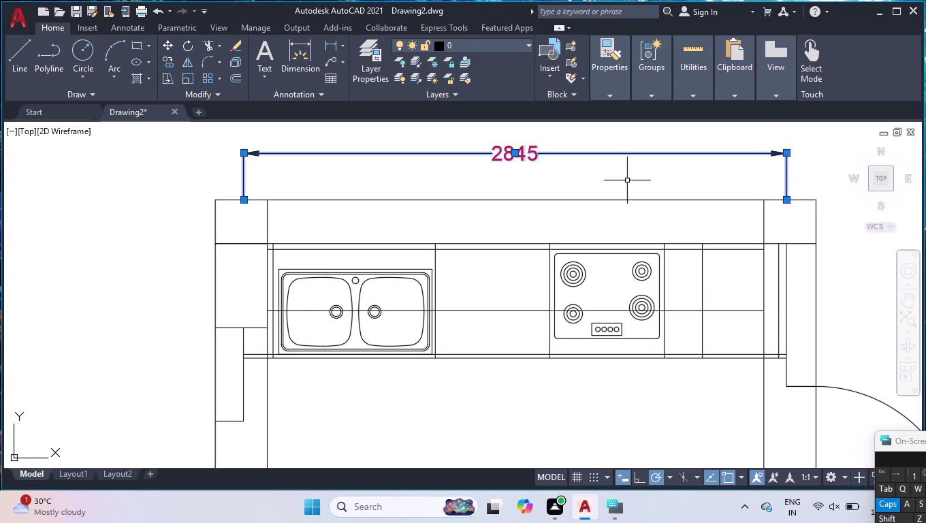
Raise the 2845 dimension line higher and briefly check the dimension style settings.
click(514, 153)
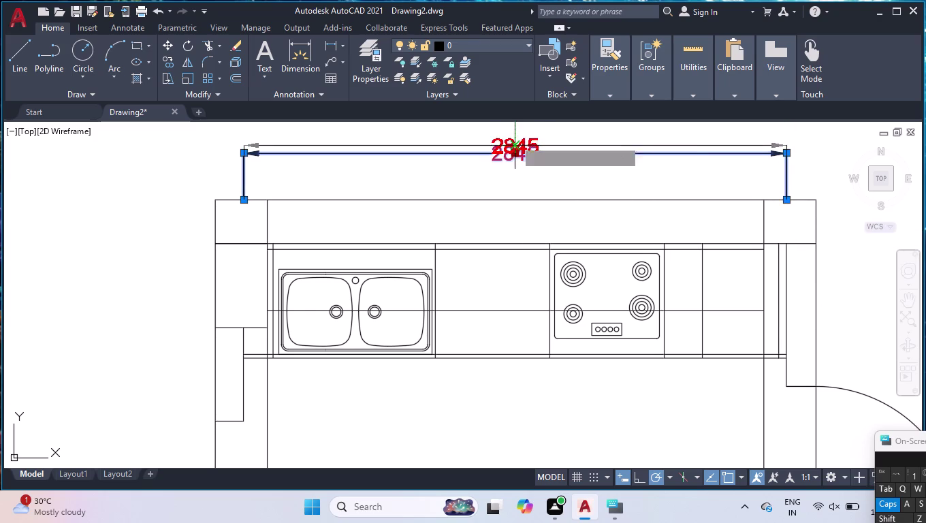
click(516, 129)
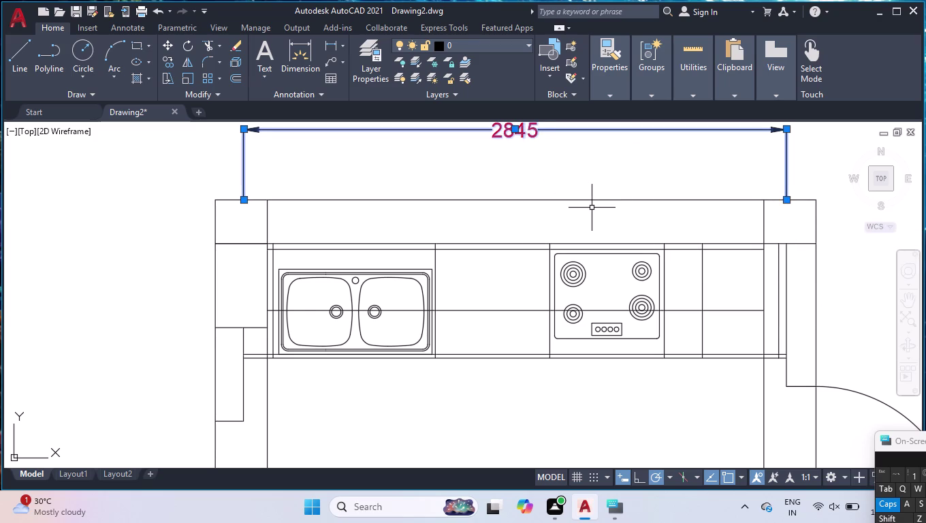
key(Return)
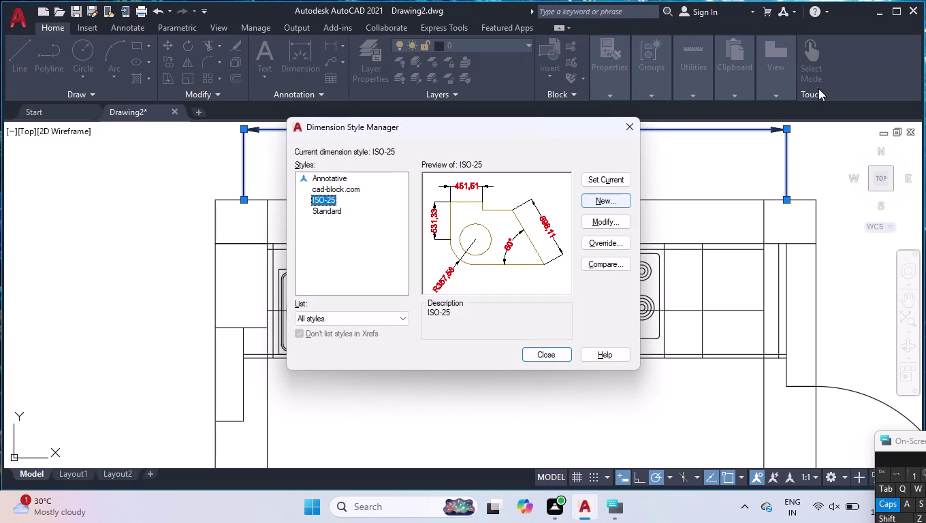
click(631, 131)
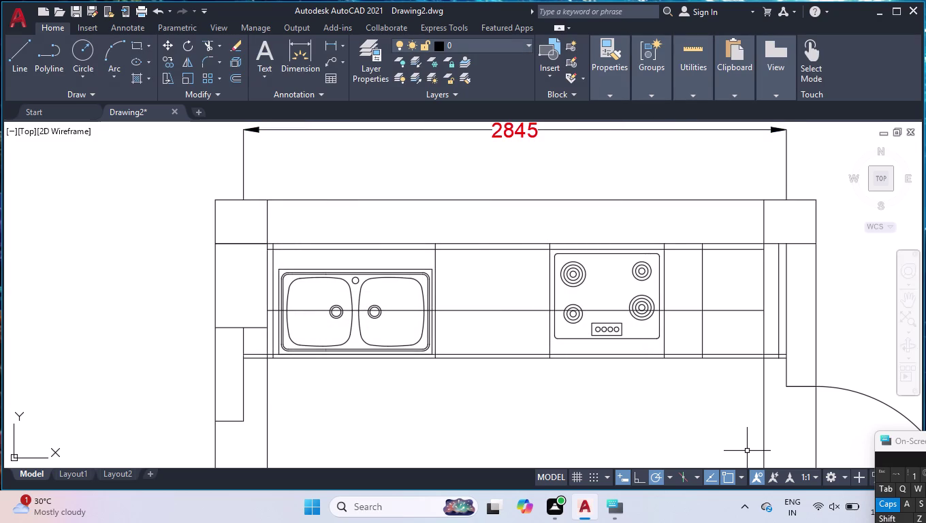
Dimension the 155 left-end countertop strip with DLI, then grab it to reposition.
text(DLI)
key(Return)
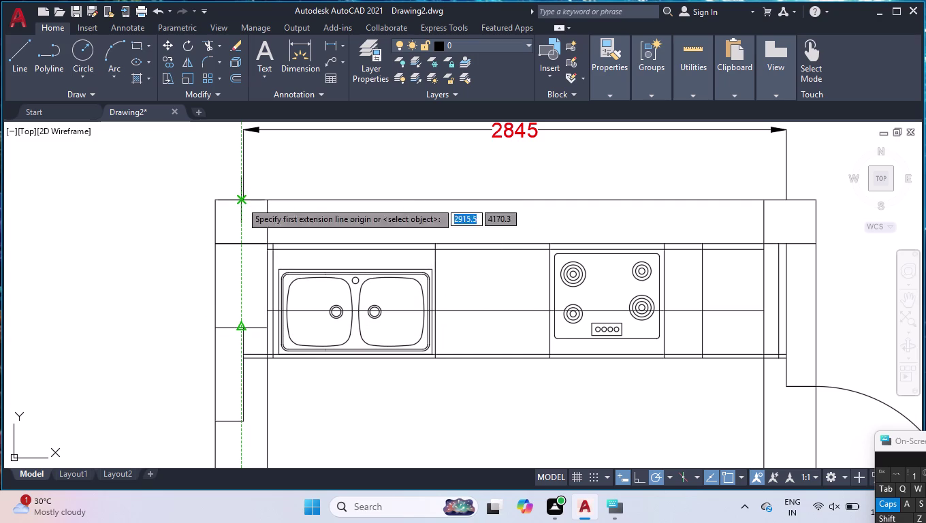
scroll(up, 3)
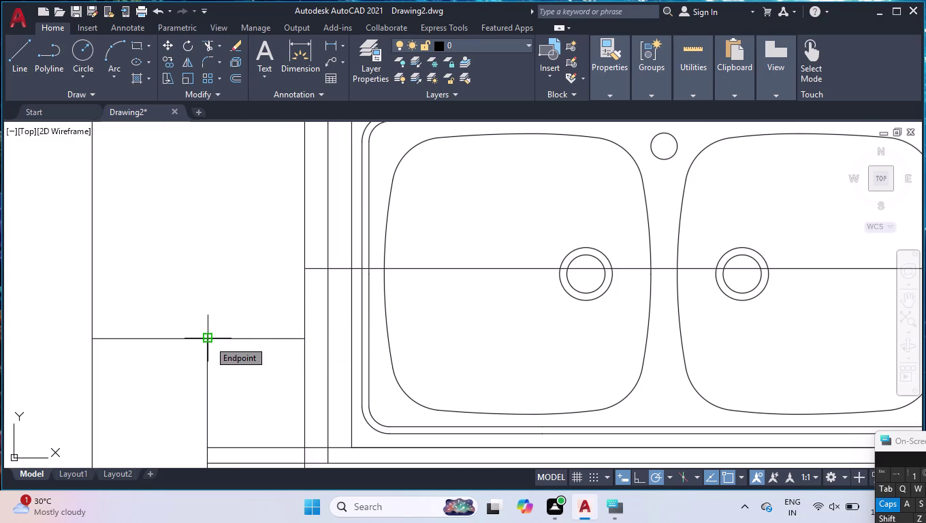
click(209, 341)
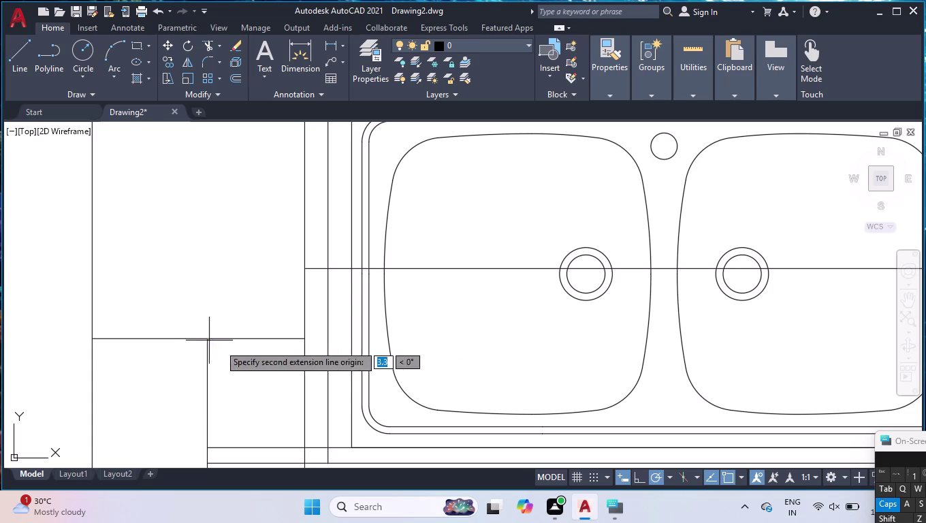
click(326, 339)
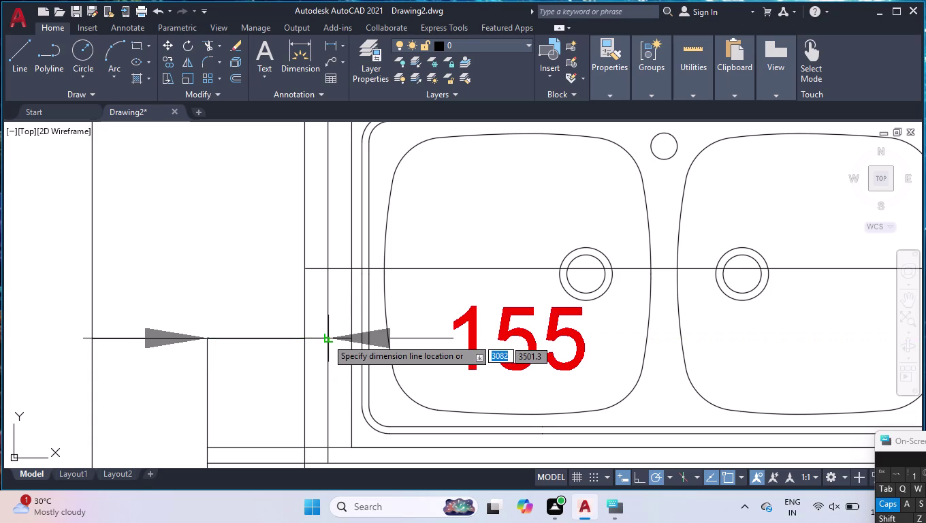
scroll(down, 3)
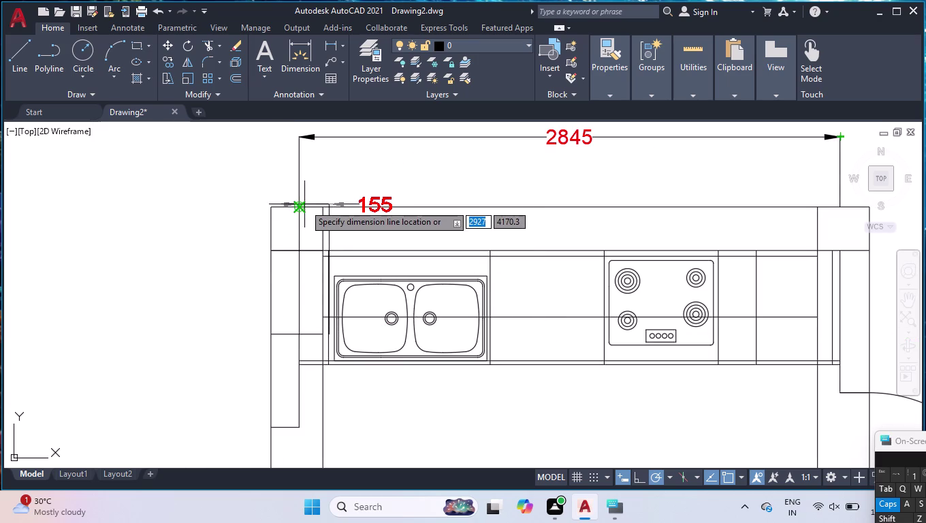
click(299, 207)
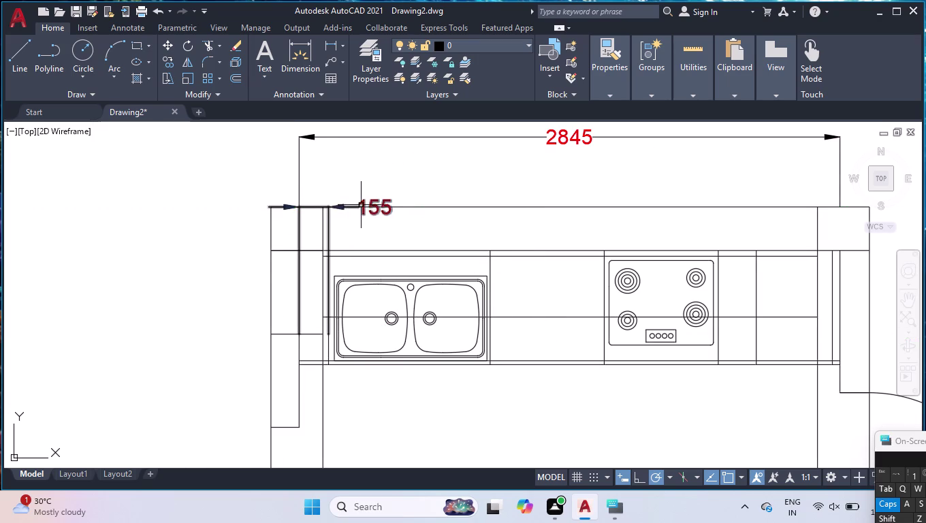
click(296, 208)
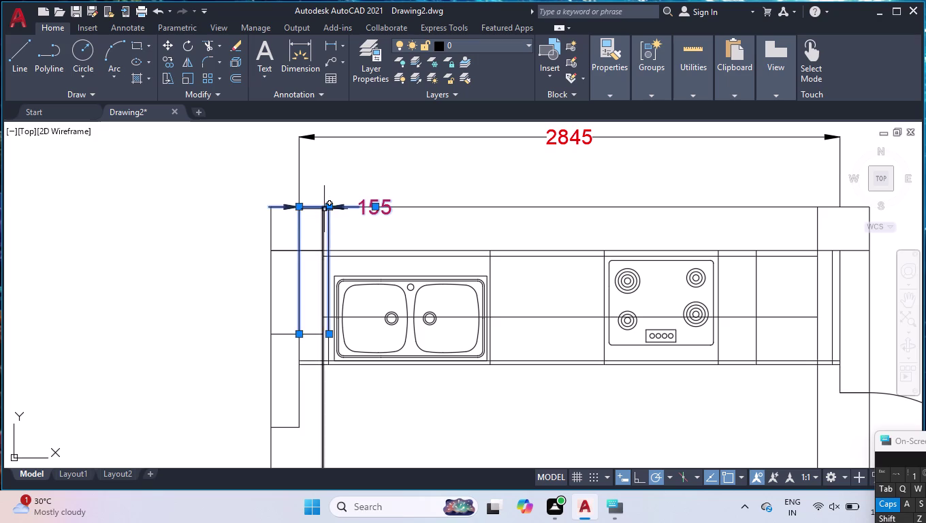
click(329, 207)
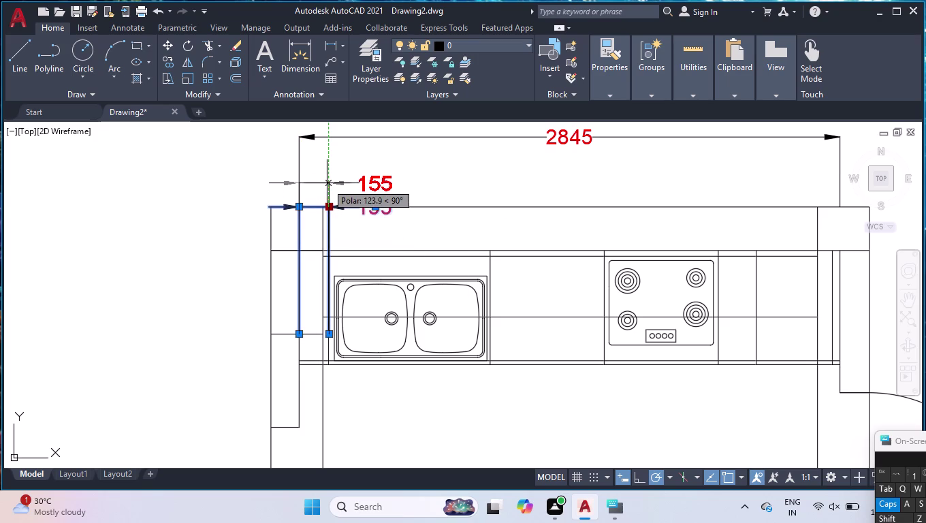
click(635, 477)
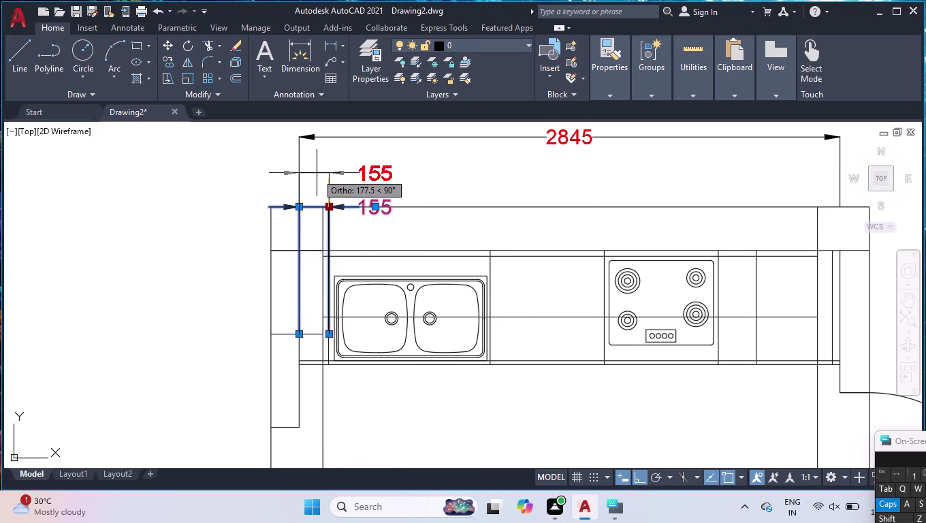
Try moving the 155 dimension line higher, then cancel the selection.
click(317, 173)
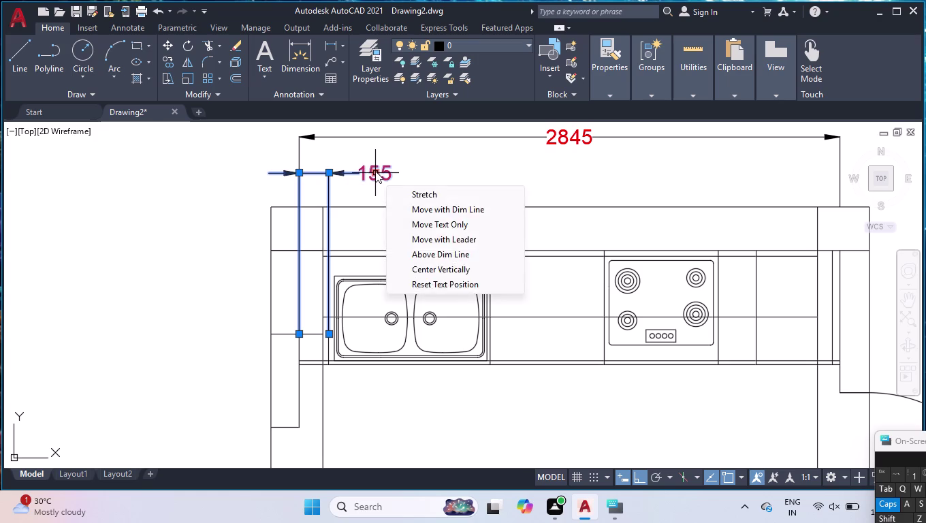
key(Return)
click(432, 181)
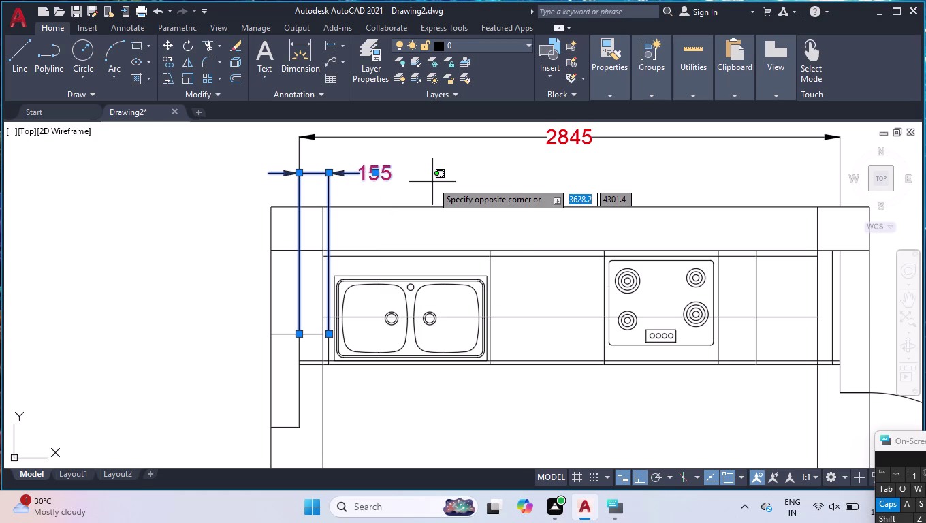
key(Return)
key(Return)
key(Return)
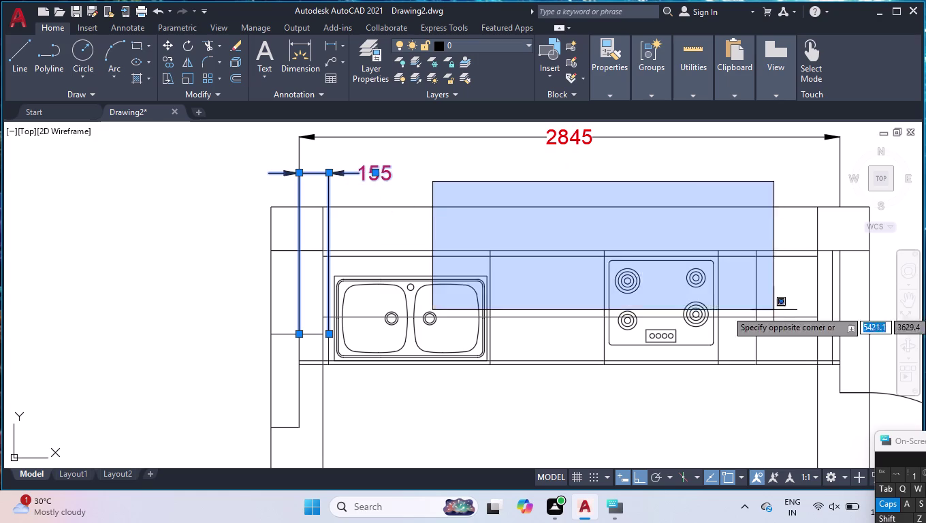
key(Escape)
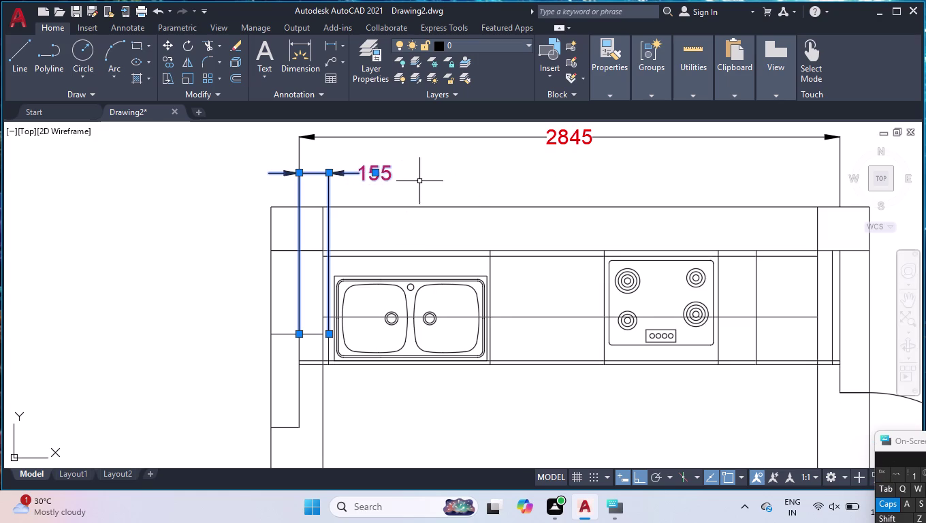
key(Escape)
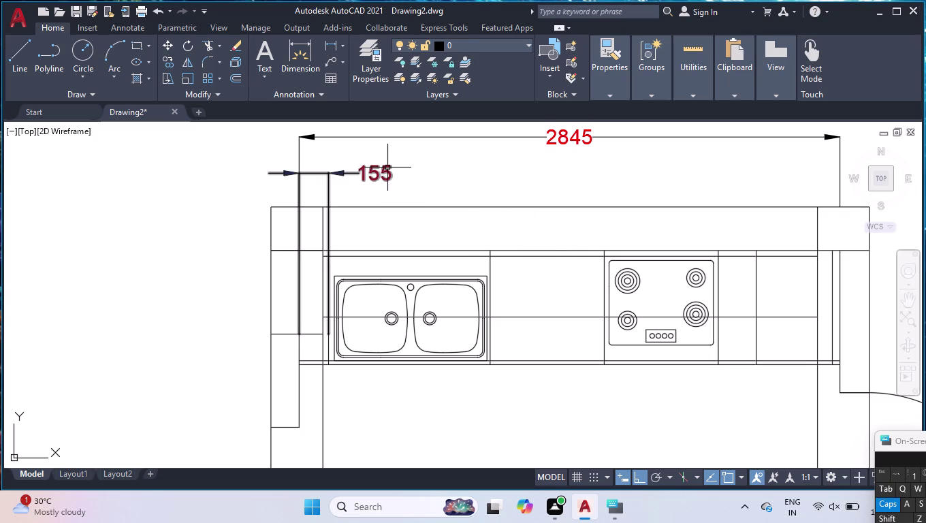
Move the 155 dimension's extension line start points up to the countertop's back edge.
scroll(up, 3)
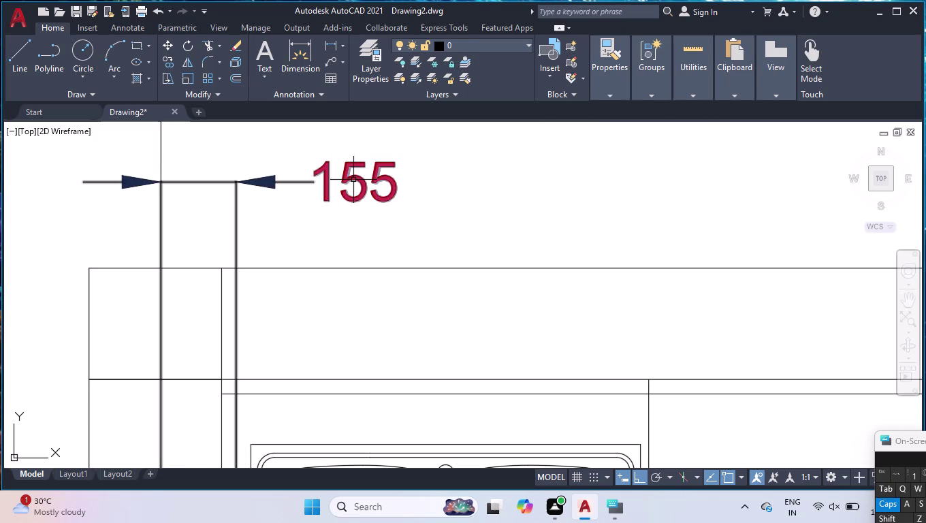
click(354, 181)
scroll(down, 3)
scroll(up, 3)
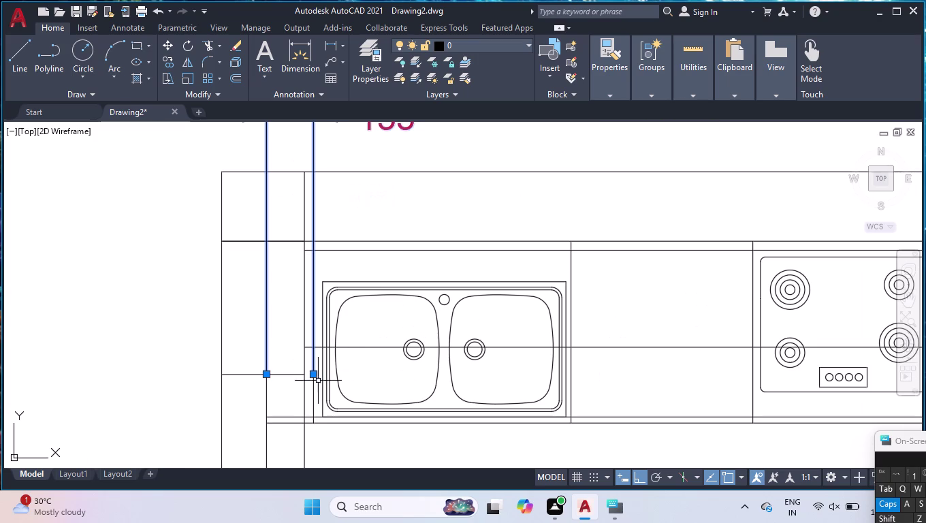
click(311, 373)
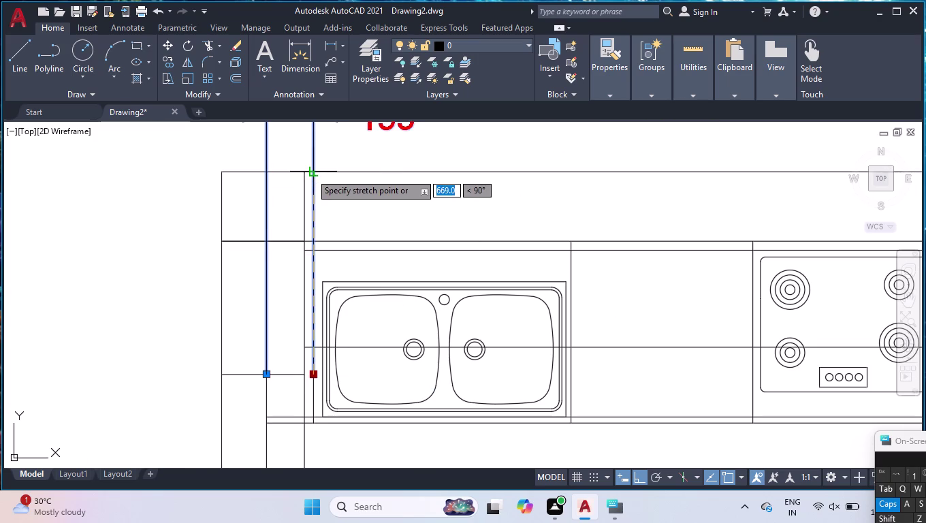
click(311, 173)
click(265, 376)
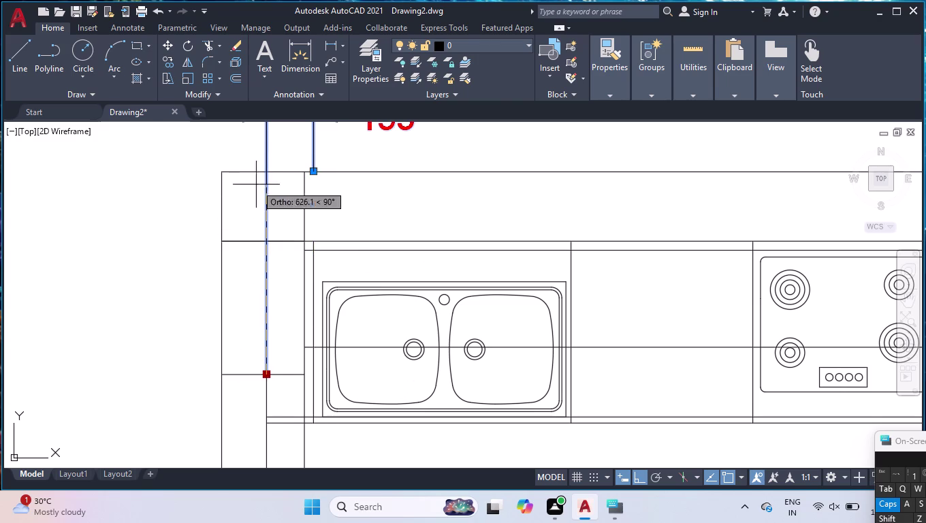
click(262, 170)
scroll(down, 3)
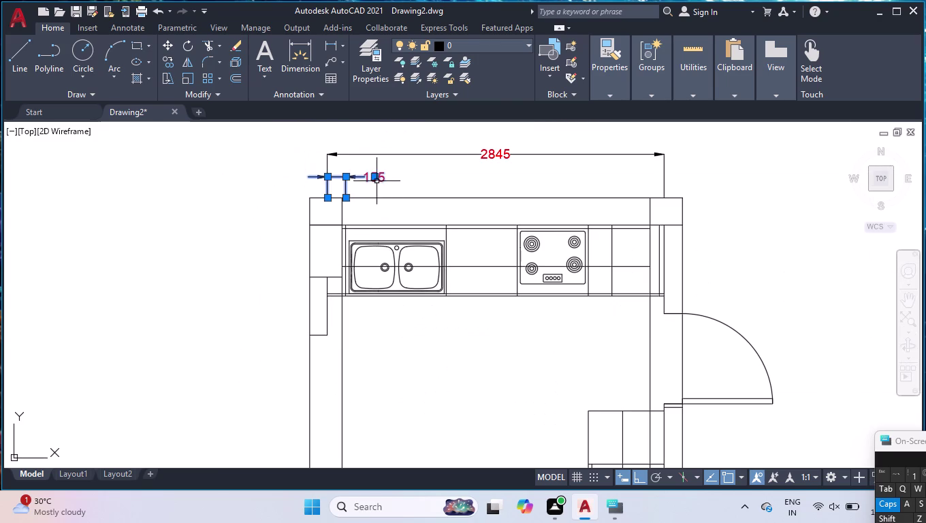
key(Escape)
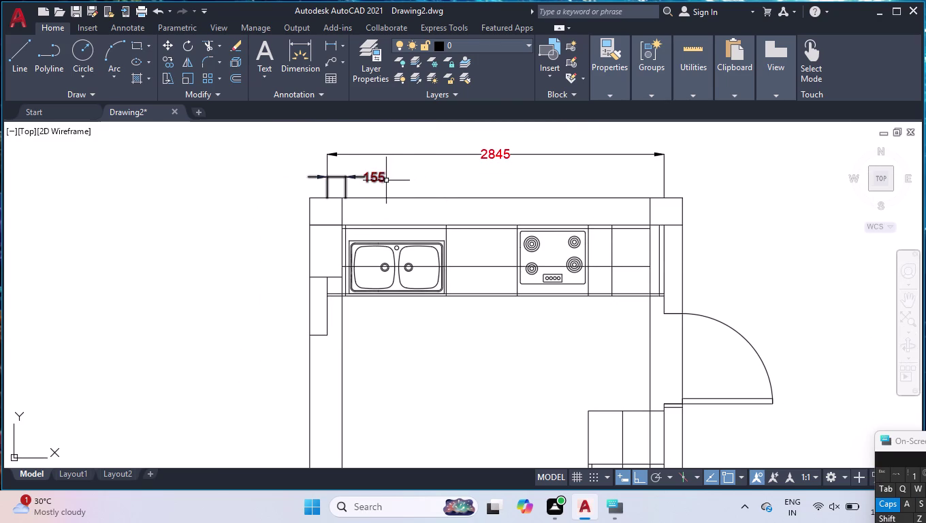
Centre the 155 dimension text between its arrows.
scroll(up, 3)
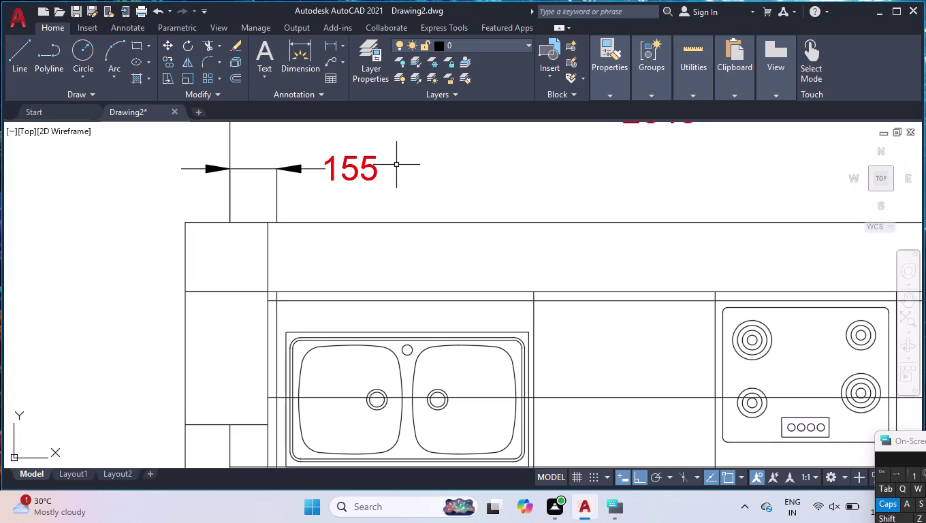
click(371, 173)
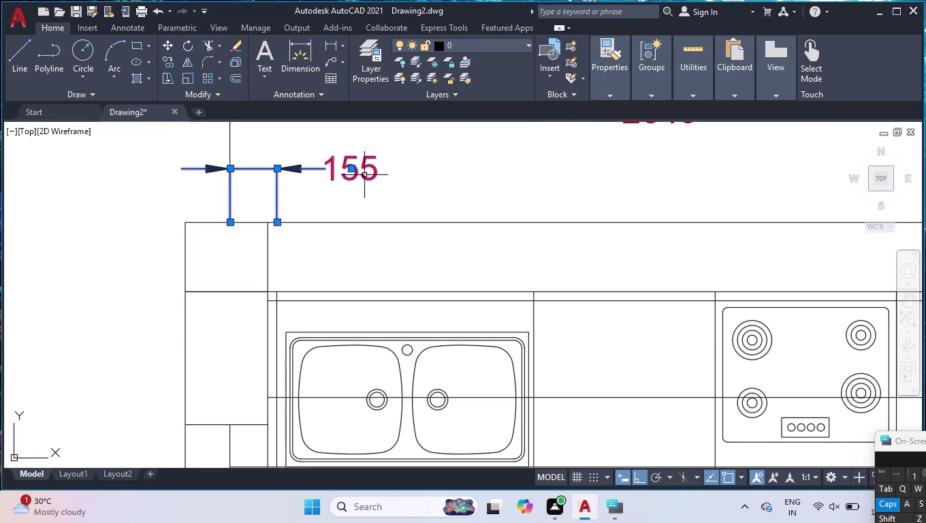
click(348, 170)
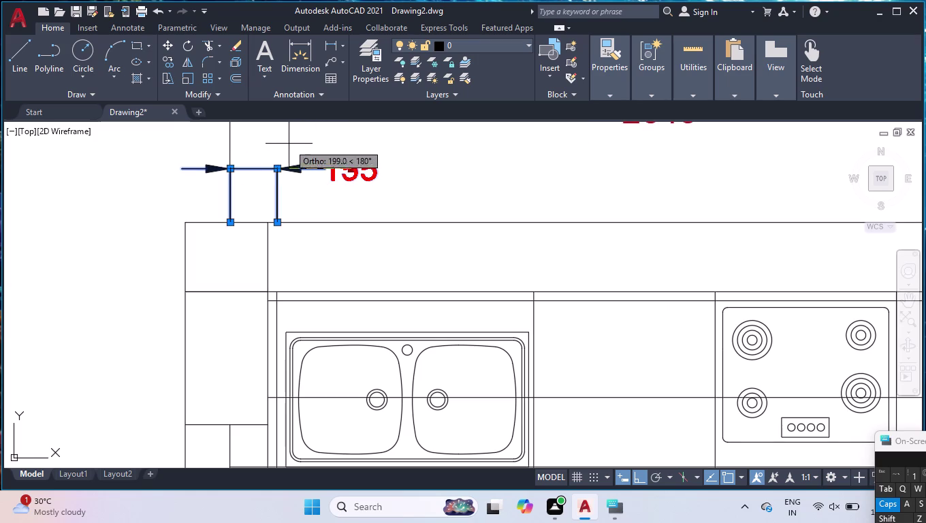
click(267, 147)
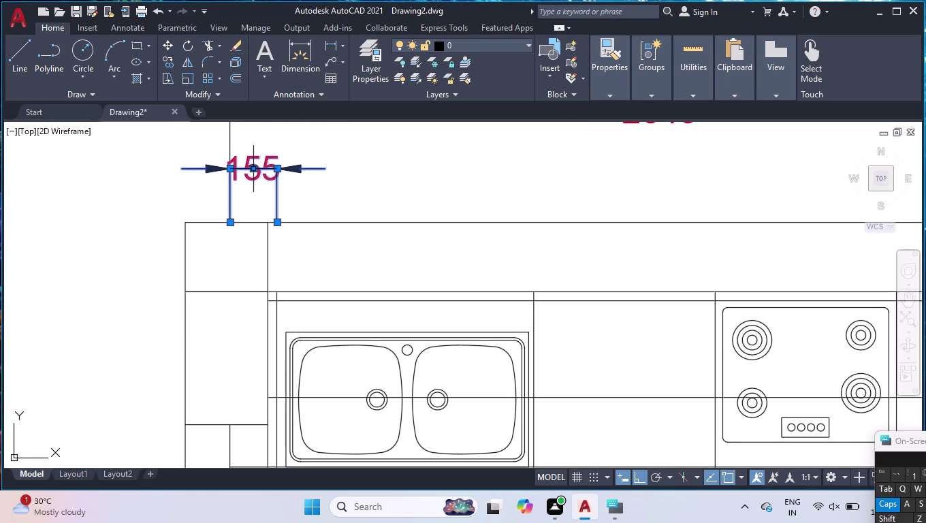
Raise the 155 dimension line level with the 2845 overall dimension.
click(251, 168)
click(256, 144)
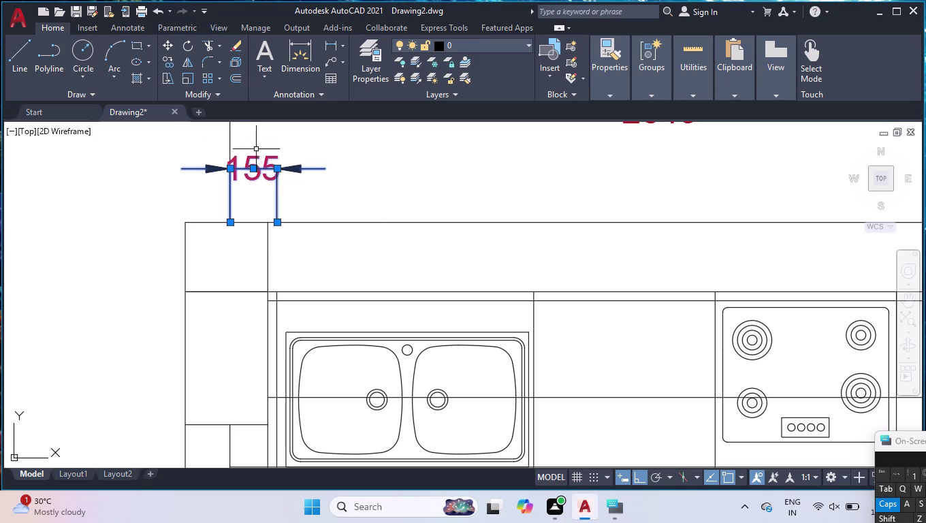
click(253, 169)
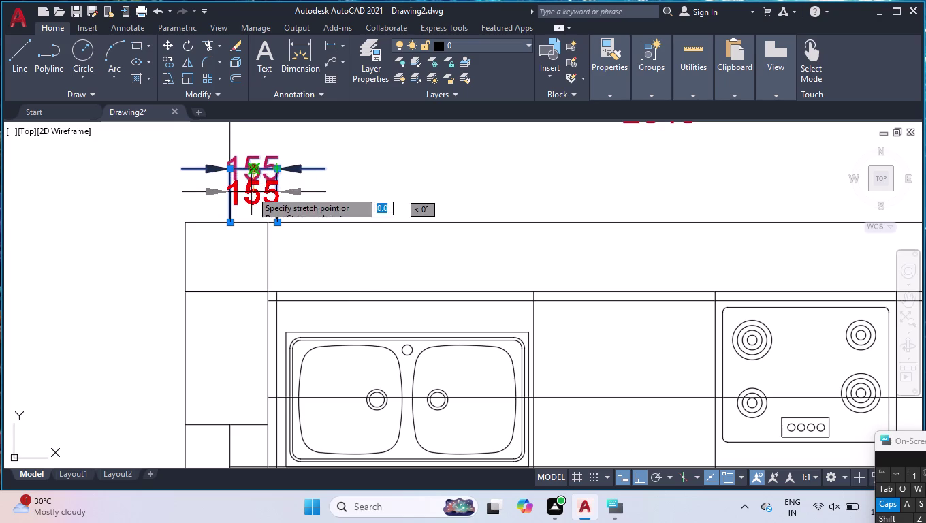
click(257, 137)
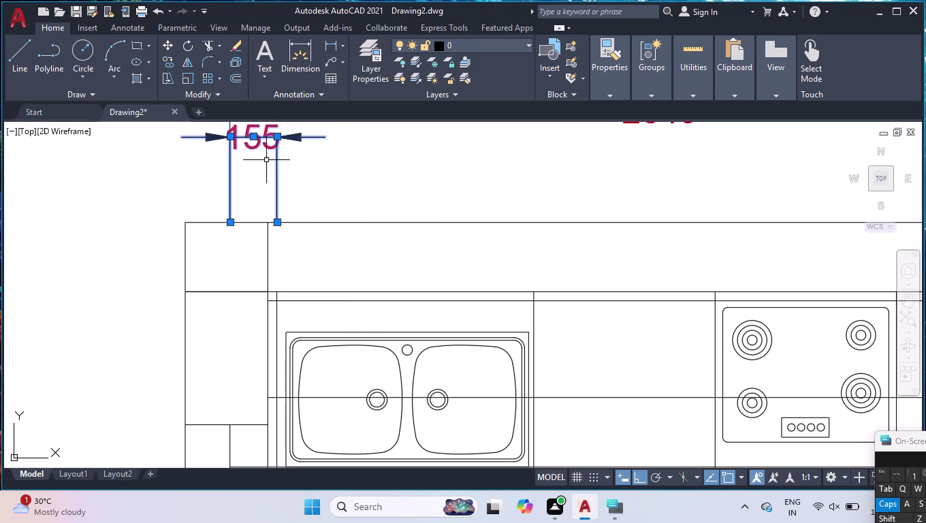
key(Return)
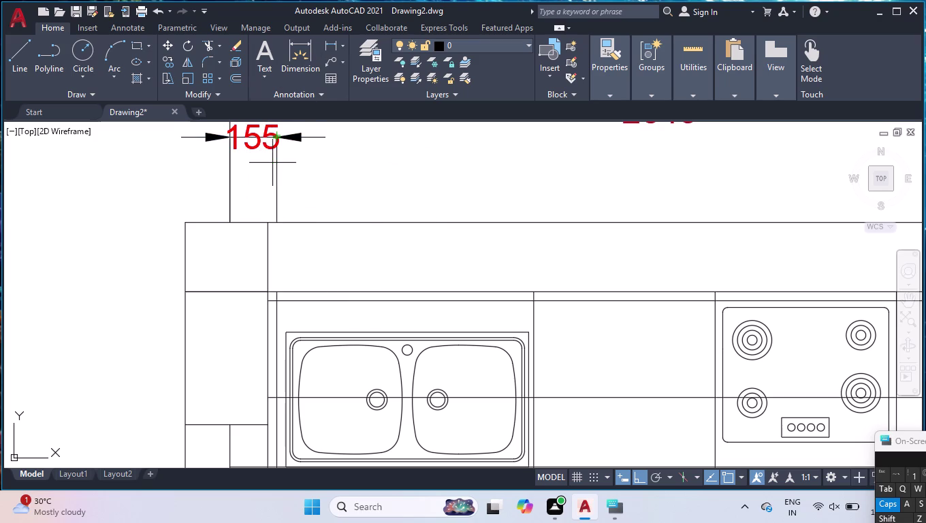
scroll(down, 3)
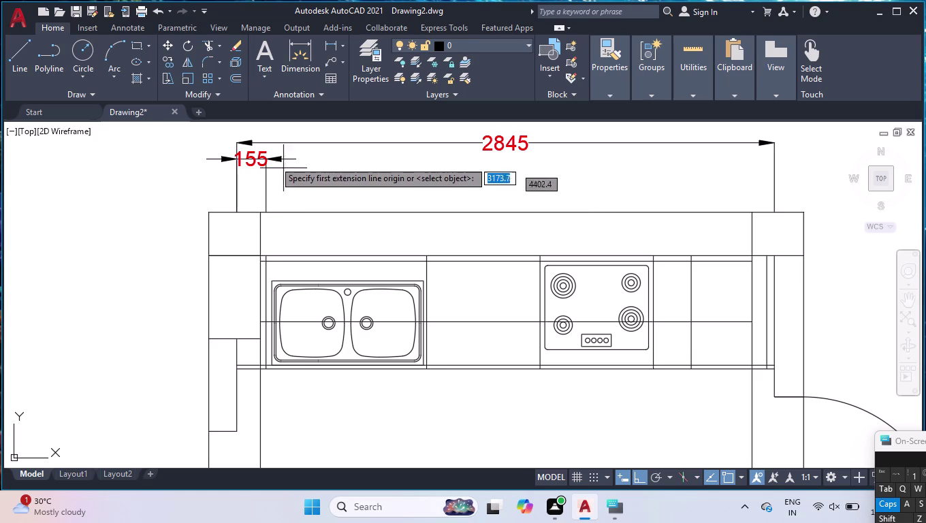
Cancel the pending dimension command and open the Dimension Style Manager.
scroll(up, 3)
scroll(up, 3)
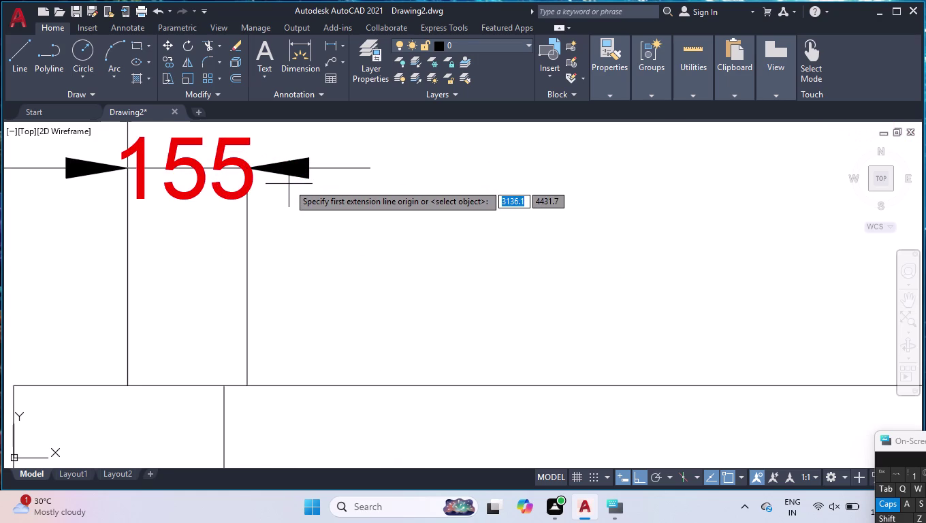
key(d)
key(Return)
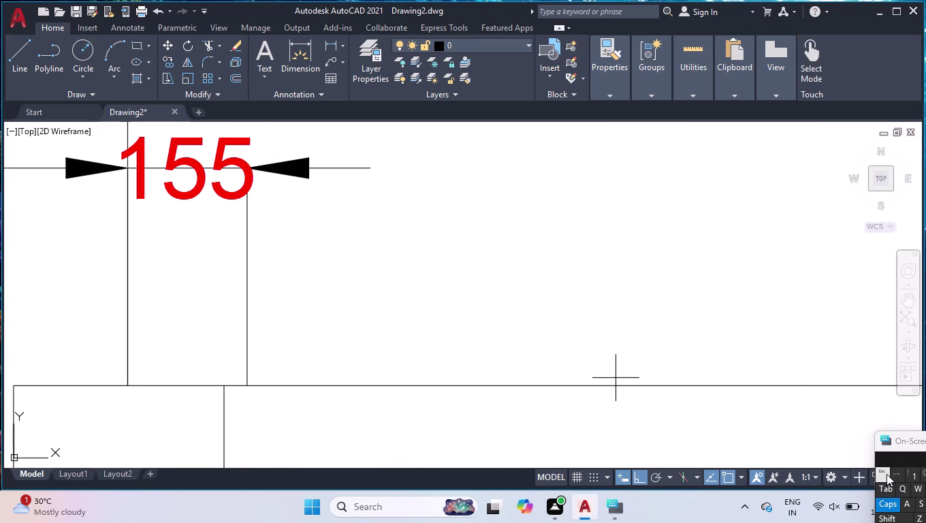
key(Escape)
key(d)
key(Return)
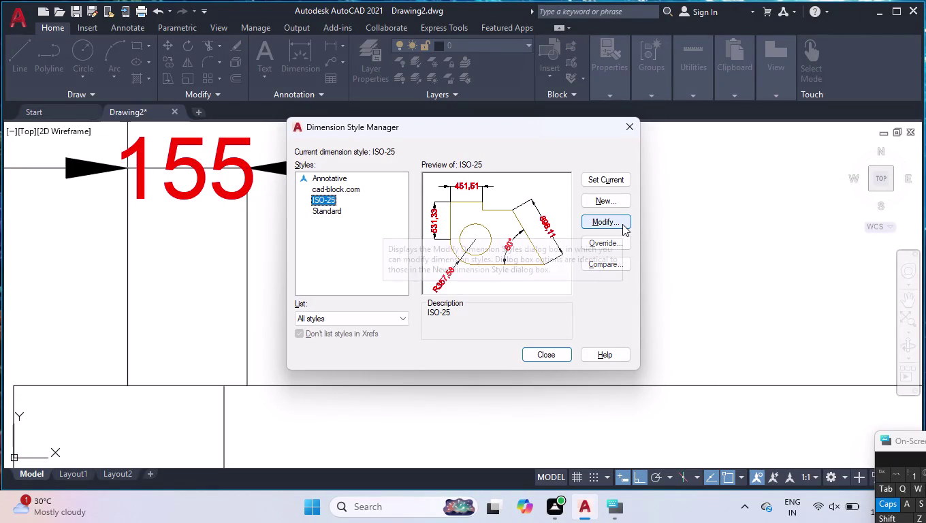
In ISO-25, keep the closed filled leader arrowhead and turn off centre marks.
click(622, 224)
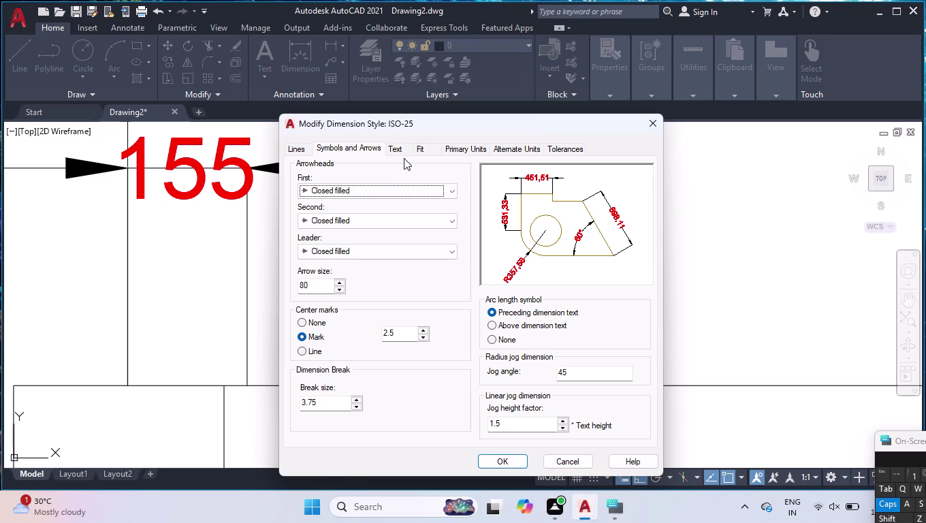
click(342, 253)
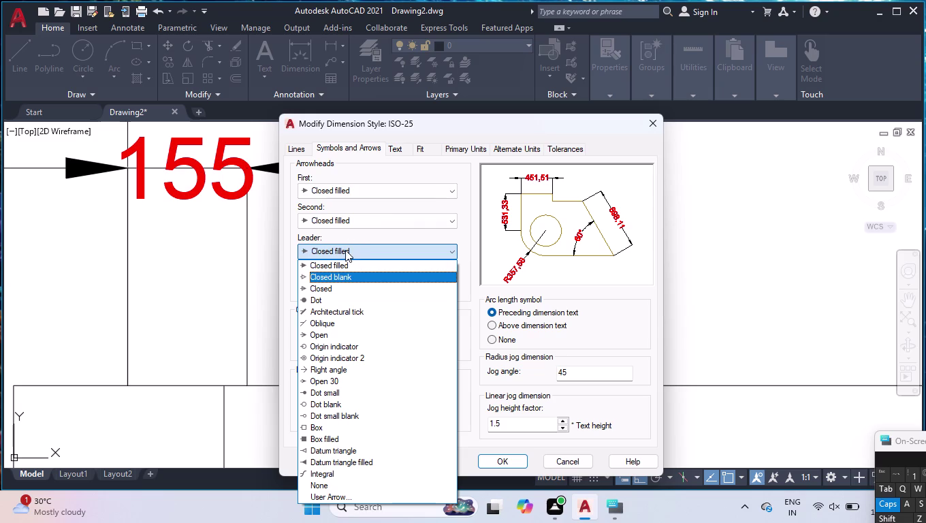
click(345, 250)
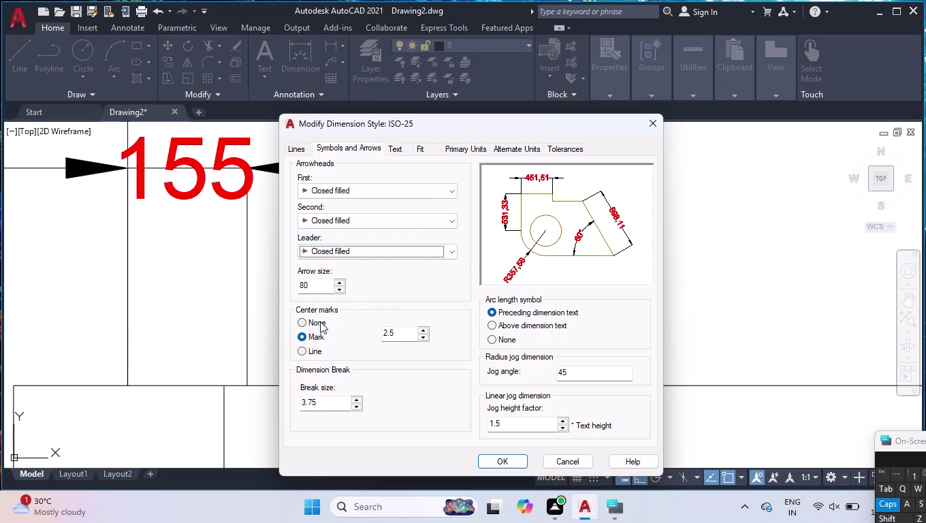
click(321, 321)
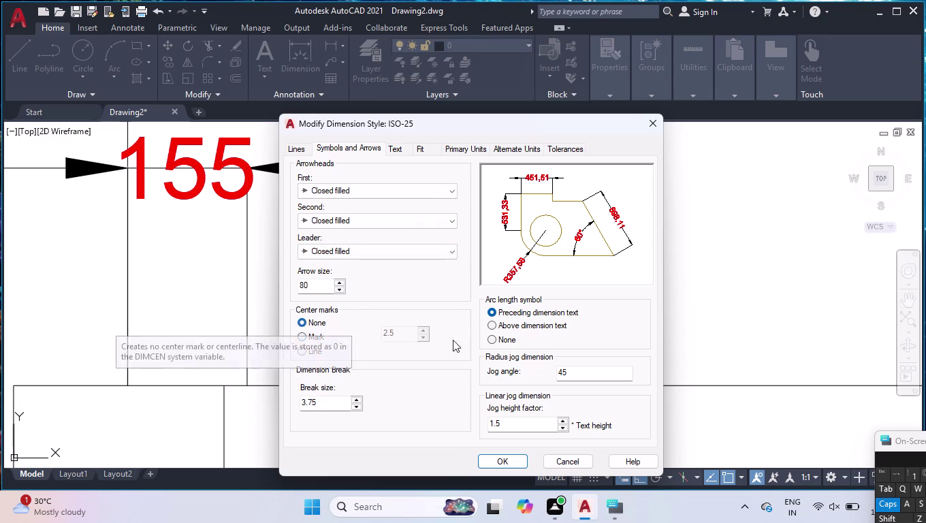
click(493, 454)
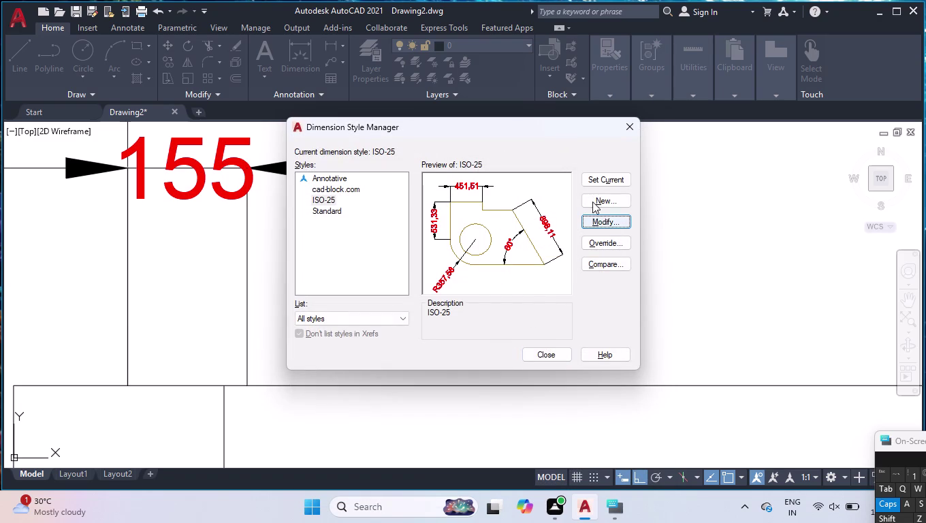
click(600, 185)
Turn ISO-25 centre marks back on, edit their size, and review the Lines settings.
click(534, 353)
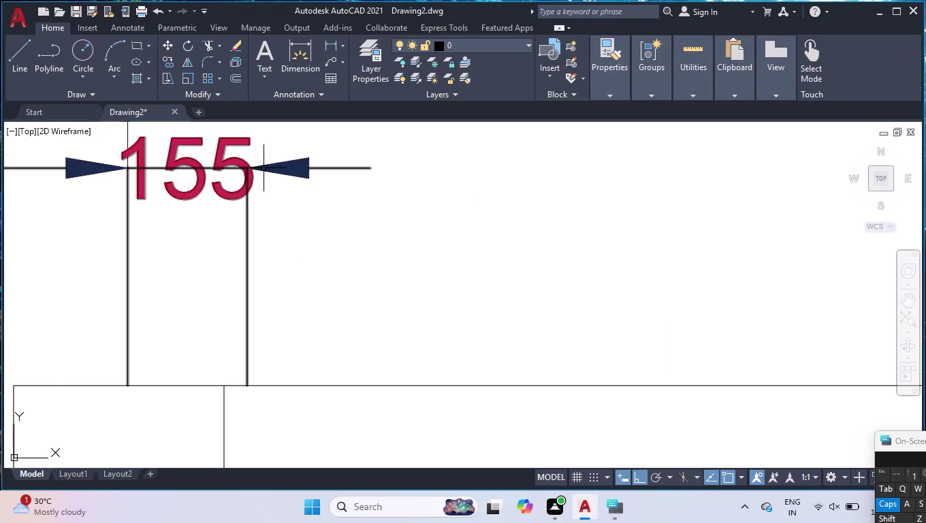
key(d)
key(Return)
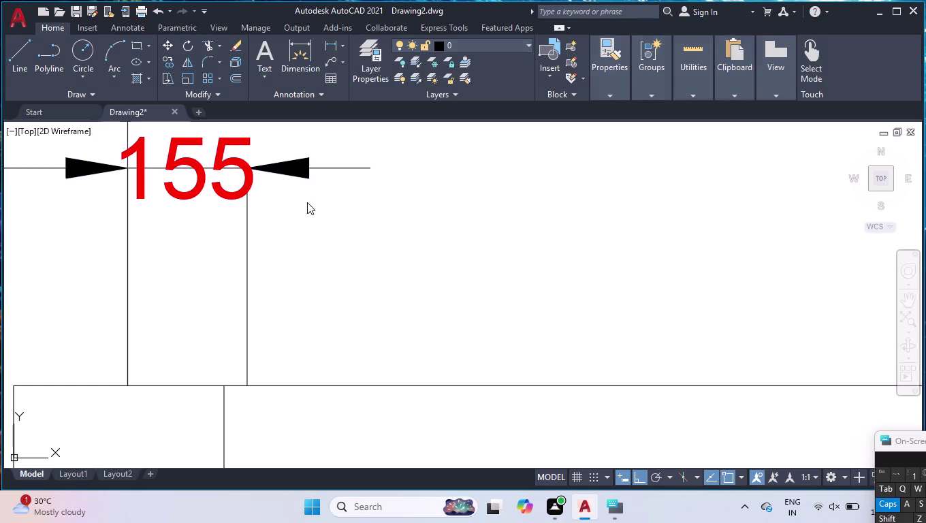
click(609, 216)
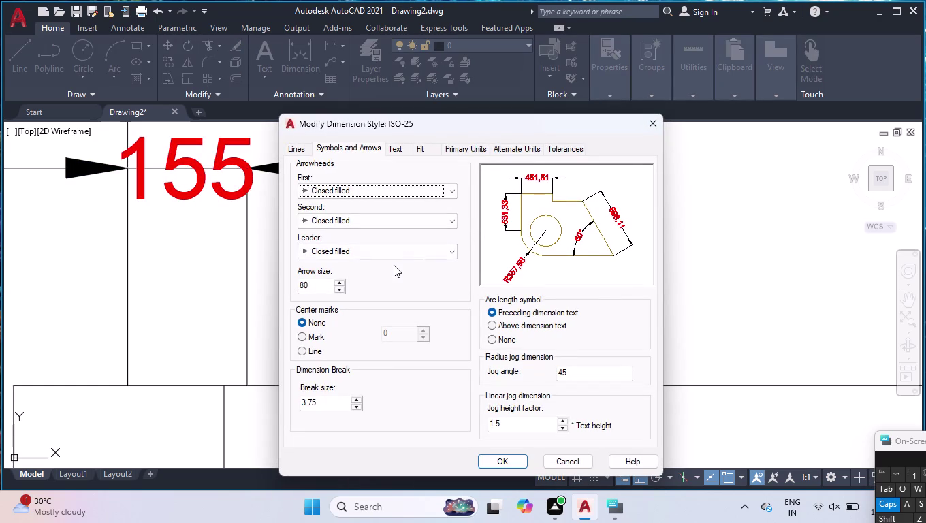
click(313, 336)
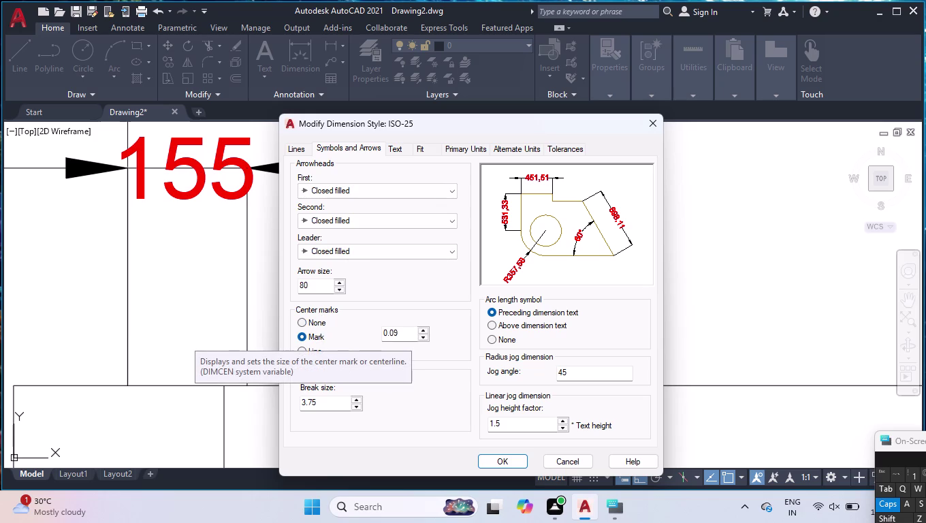
drag(411, 337, 371, 337)
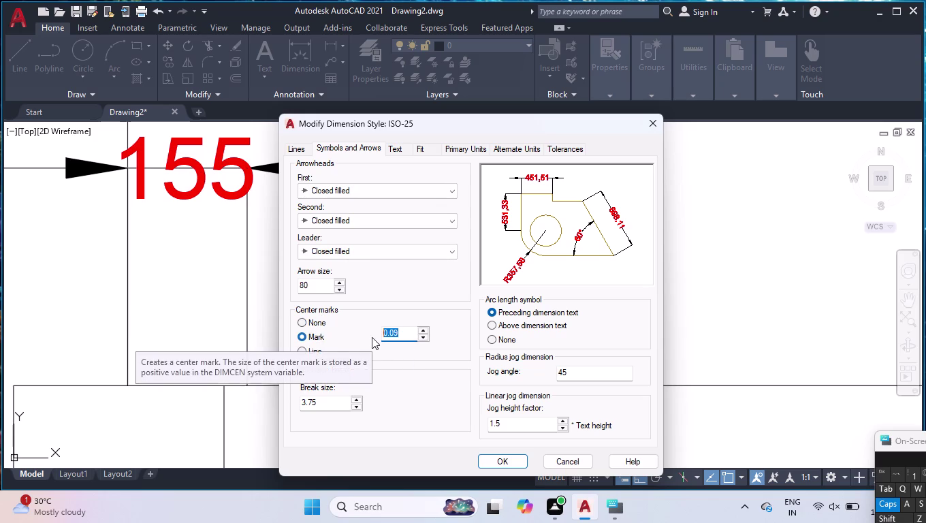
click(386, 334)
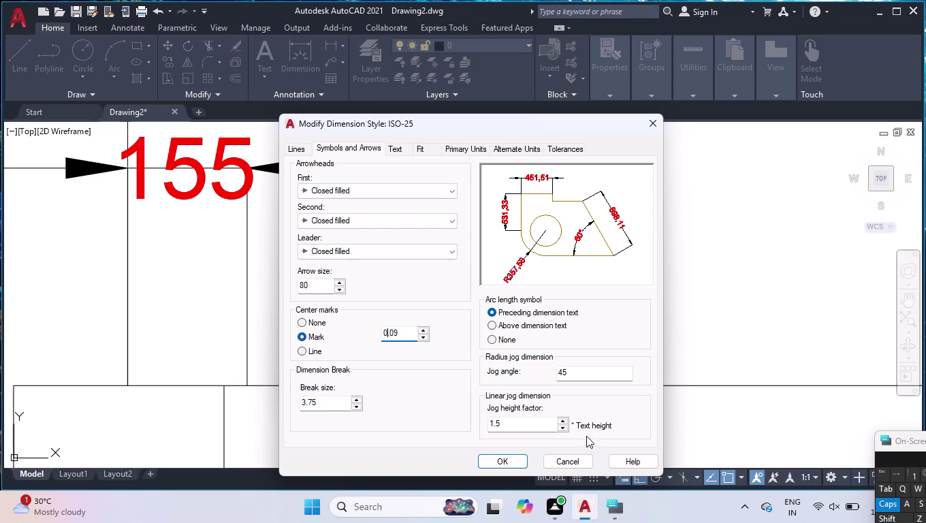
click(301, 150)
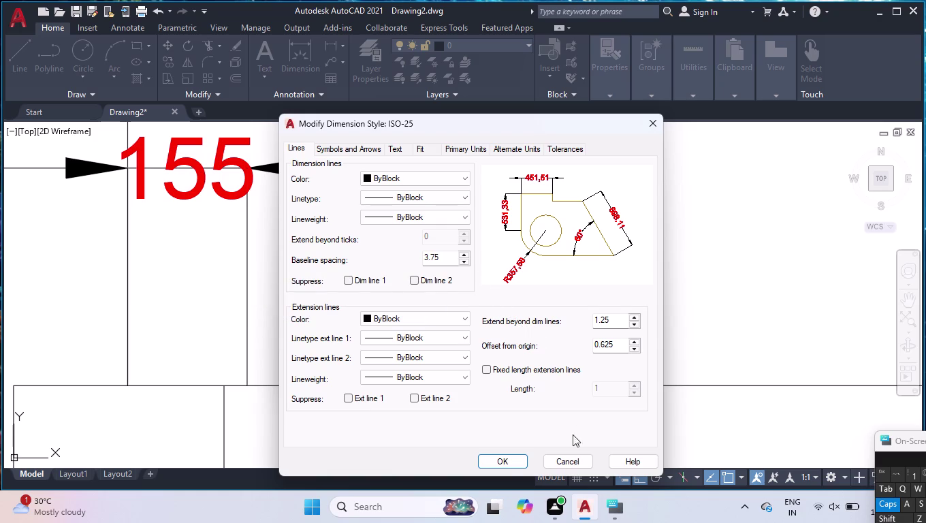
click(507, 466)
click(627, 121)
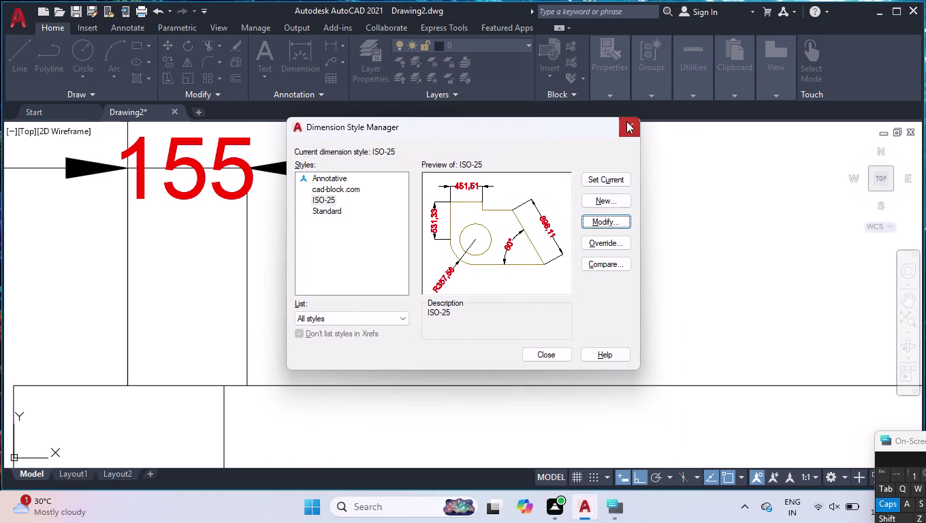
Place an 880 linear dimension over the sink section, then show the Annotate dimension tools.
scroll(down, 3)
scroll(down, 3)
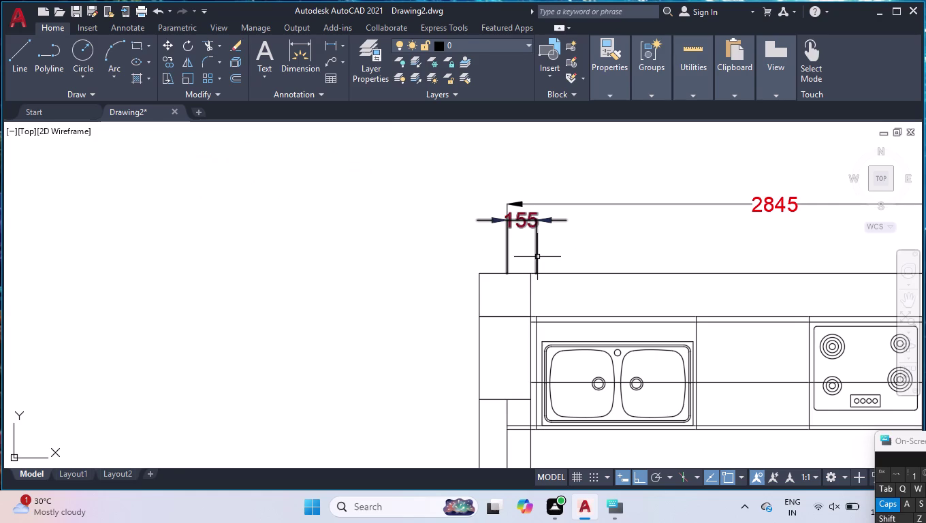
key(d)
text(LI)
key(Return)
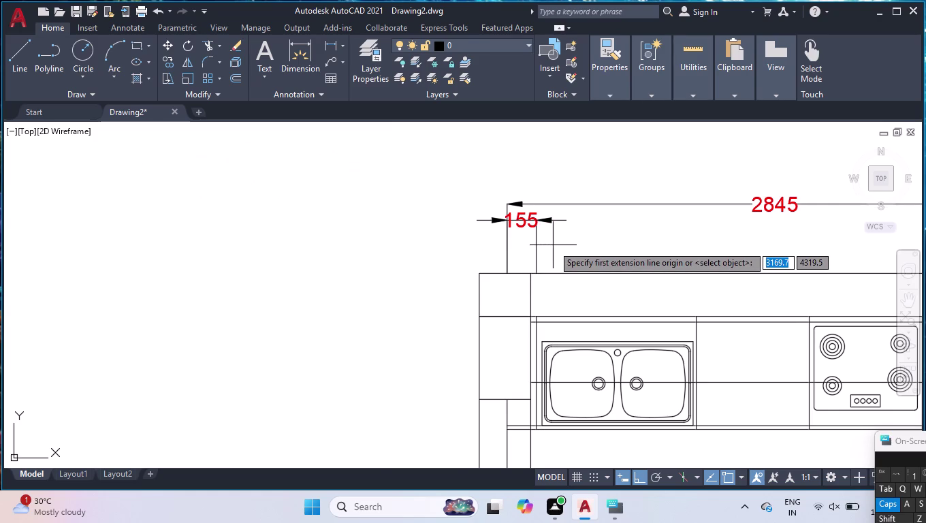
click(529, 273)
click(696, 318)
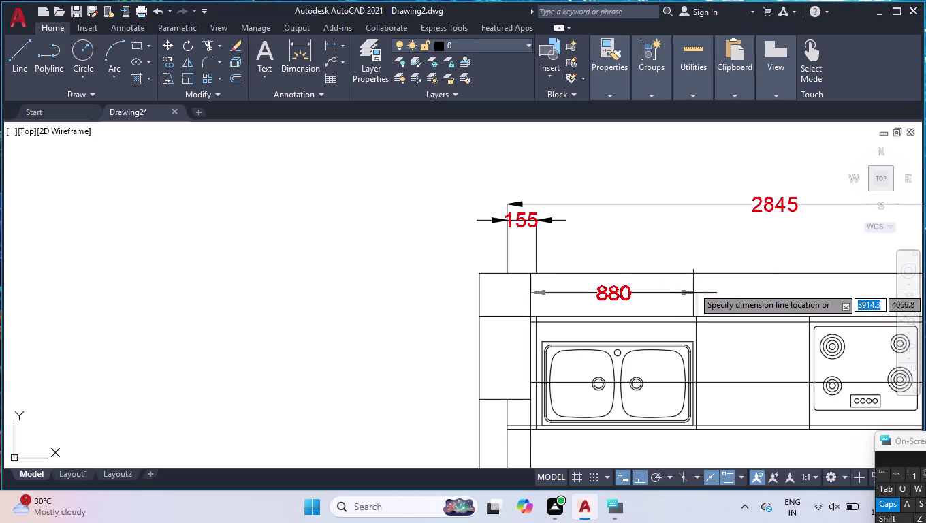
click(692, 260)
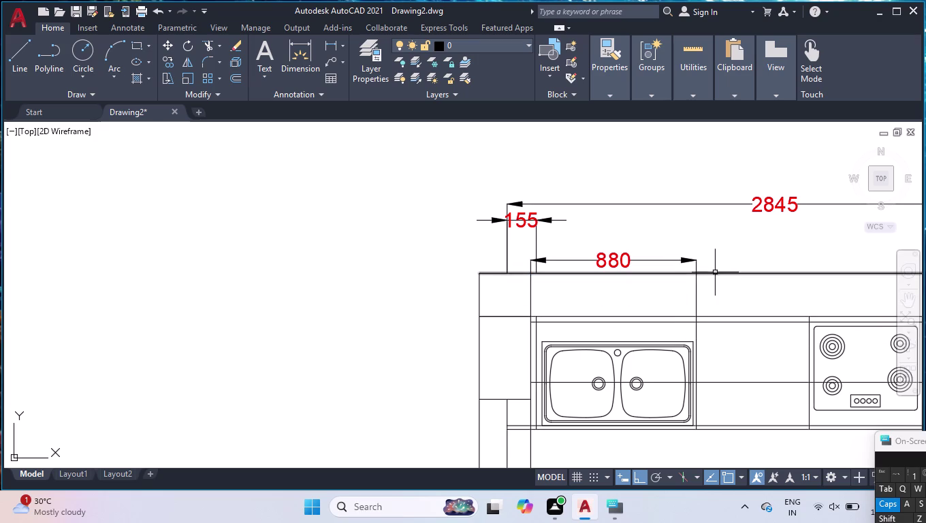
click(134, 32)
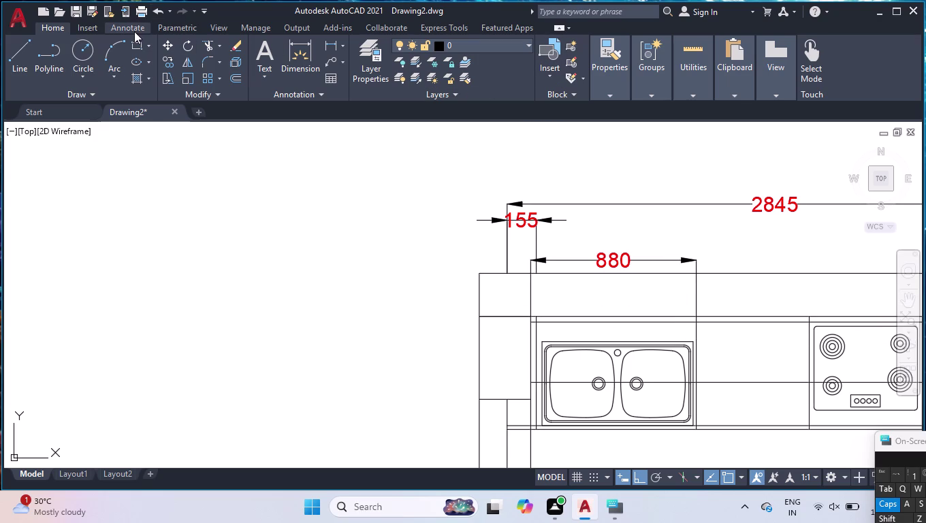
click(313, 81)
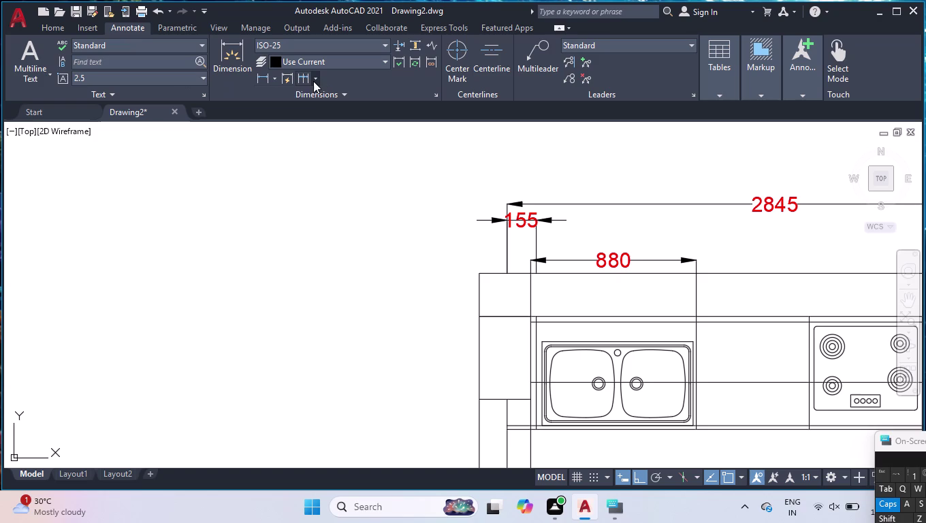
Continue the chain from the 880 dimension with 600, 600, 200 and one more dimension.
click(309, 95)
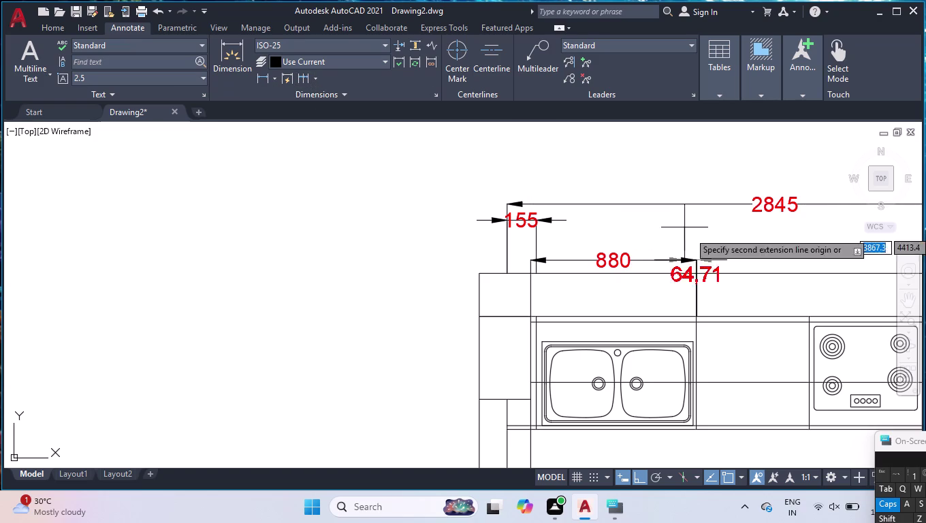
click(812, 316)
scroll(down, 3)
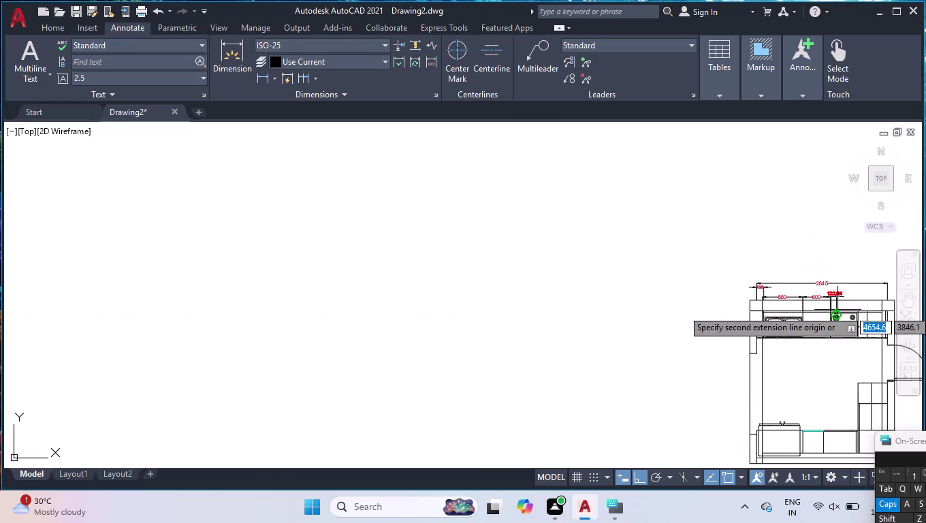
scroll(down, 3)
scroll(up, 3)
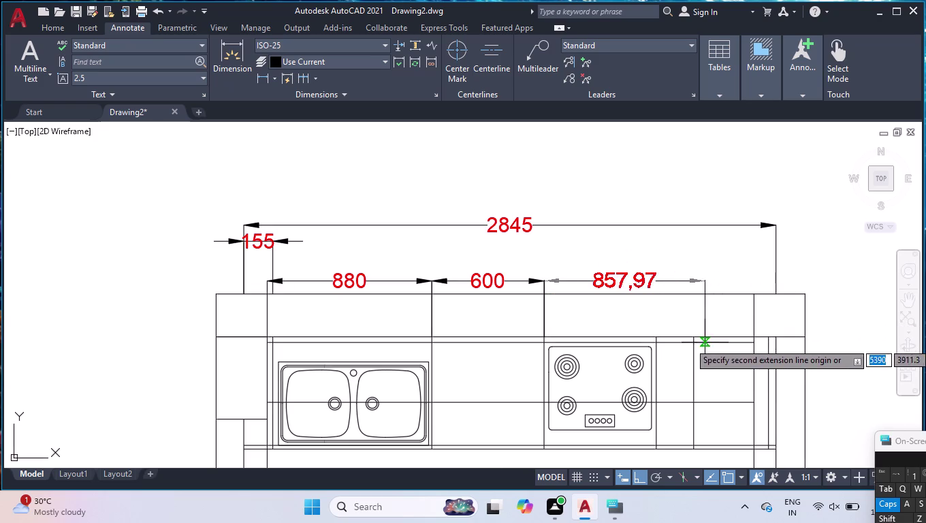
click(658, 338)
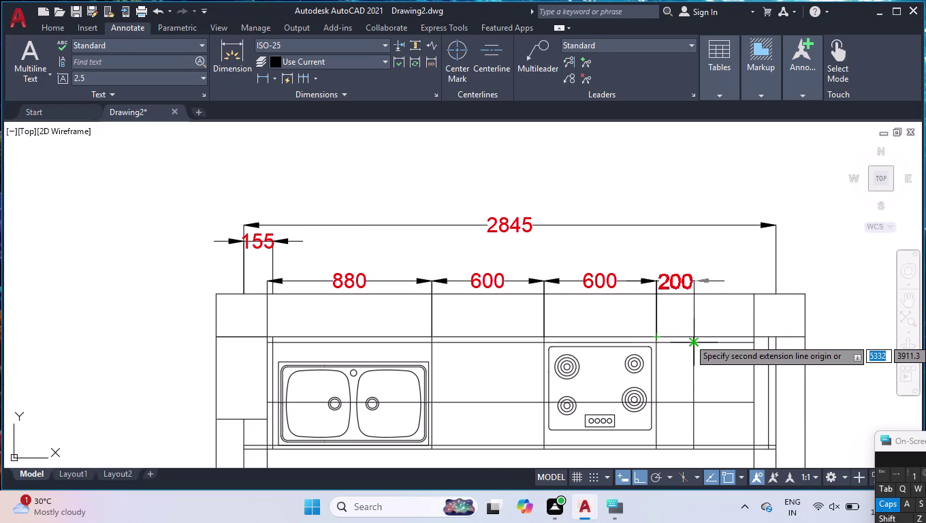
click(696, 334)
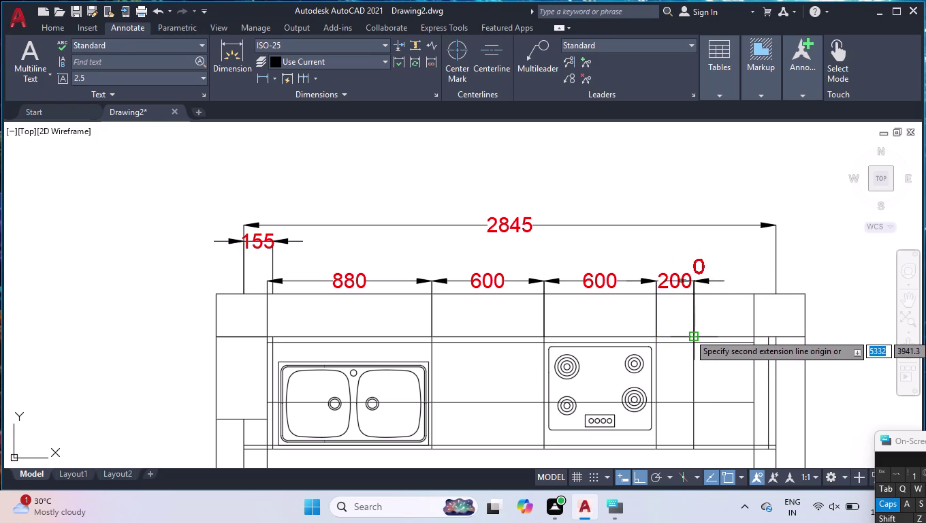
click(757, 335)
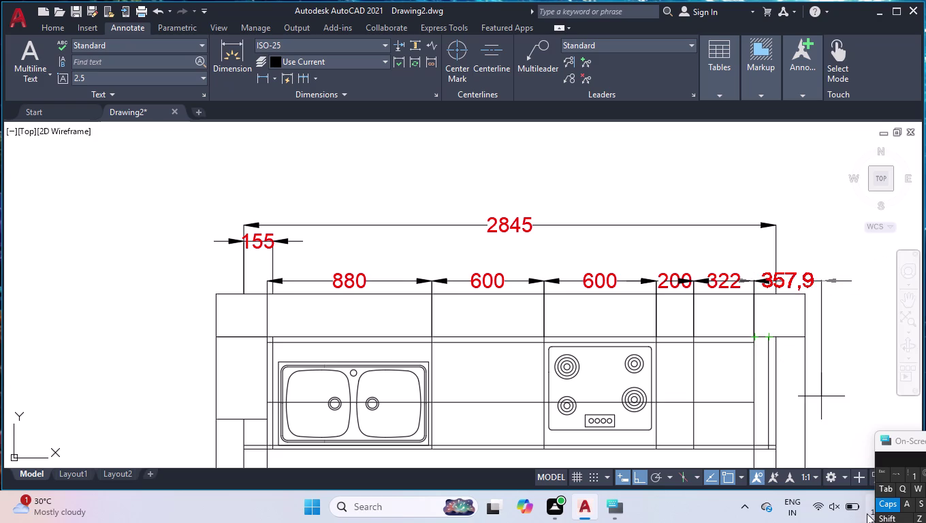
key(Escape)
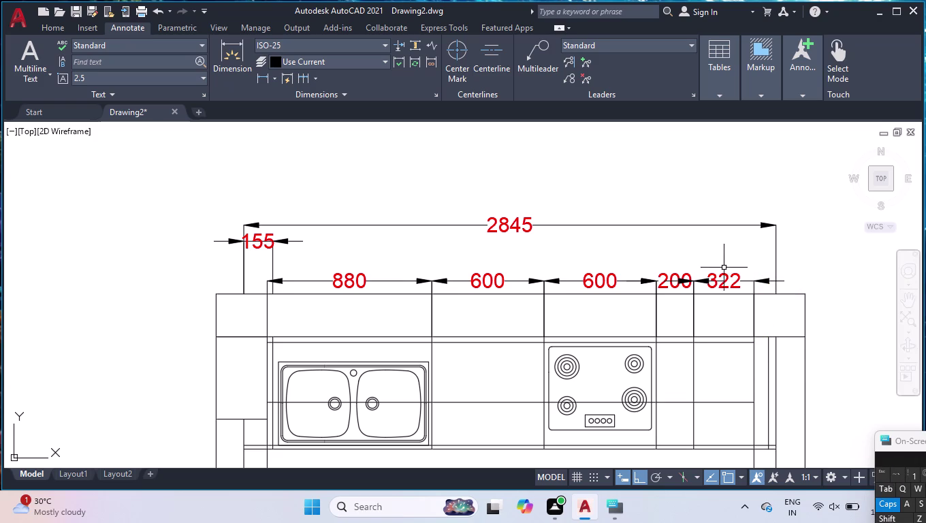
Stretch the 322 dimension to read 400 and finish the chain with a 40.
click(729, 281)
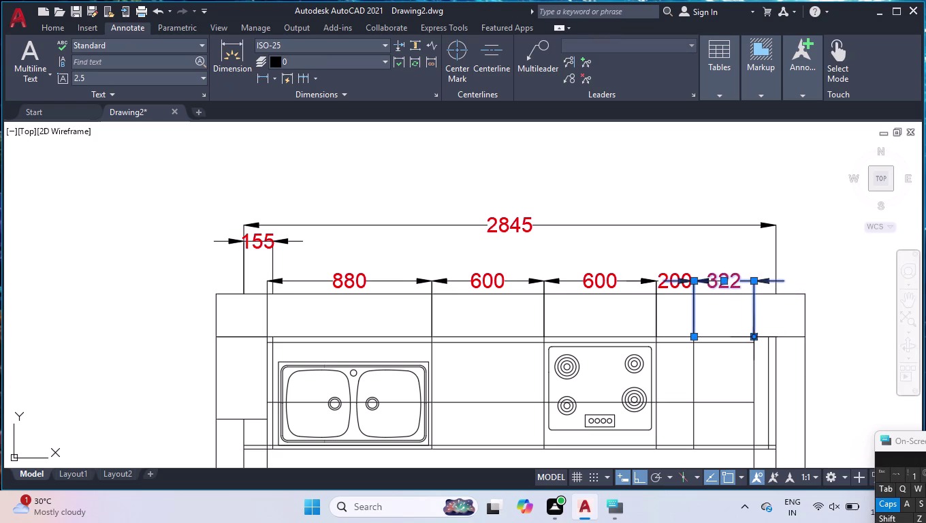
click(754, 339)
click(766, 337)
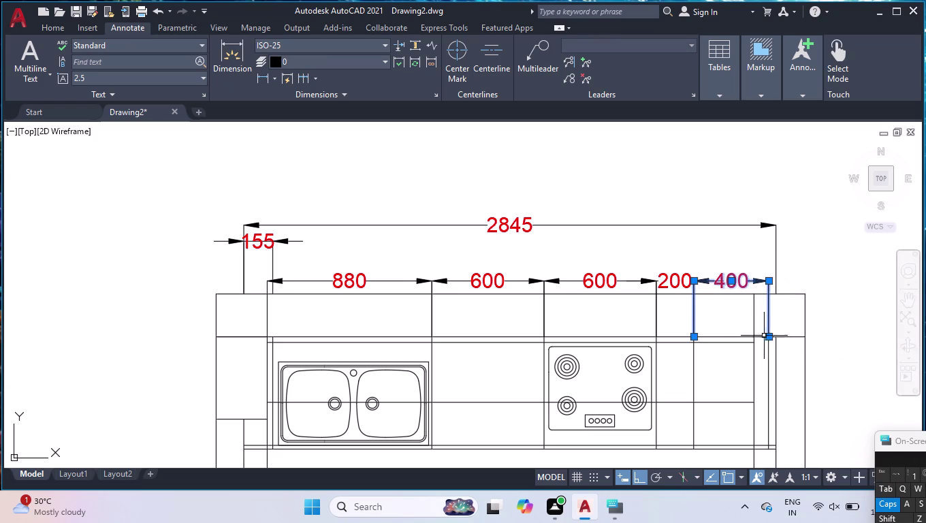
key(Return)
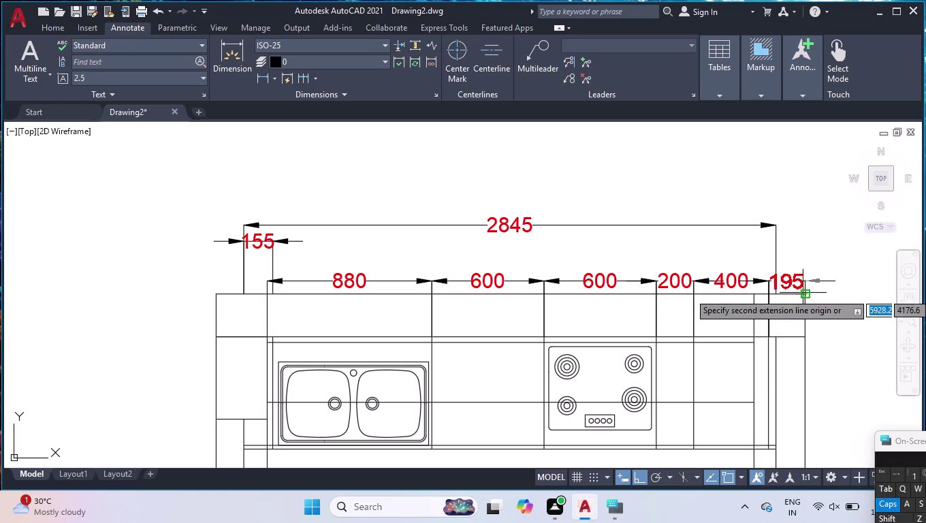
click(778, 290)
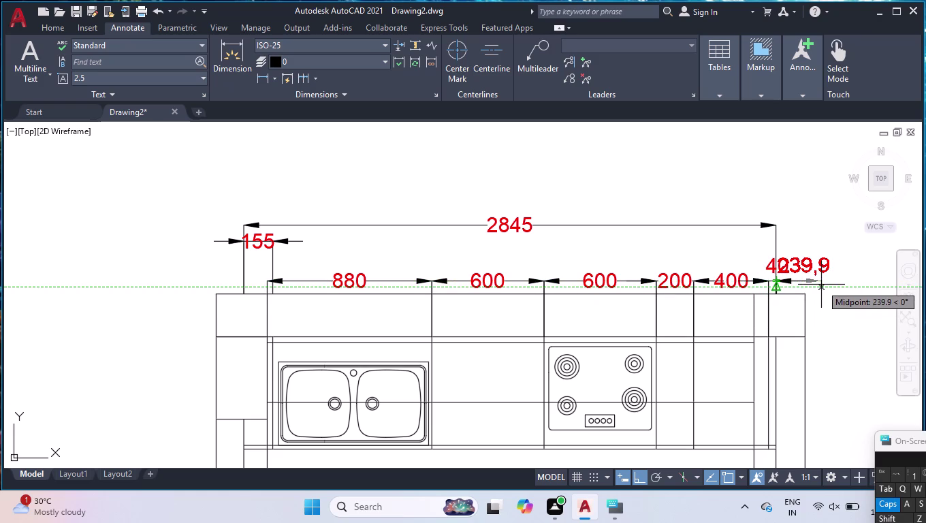
key(Return)
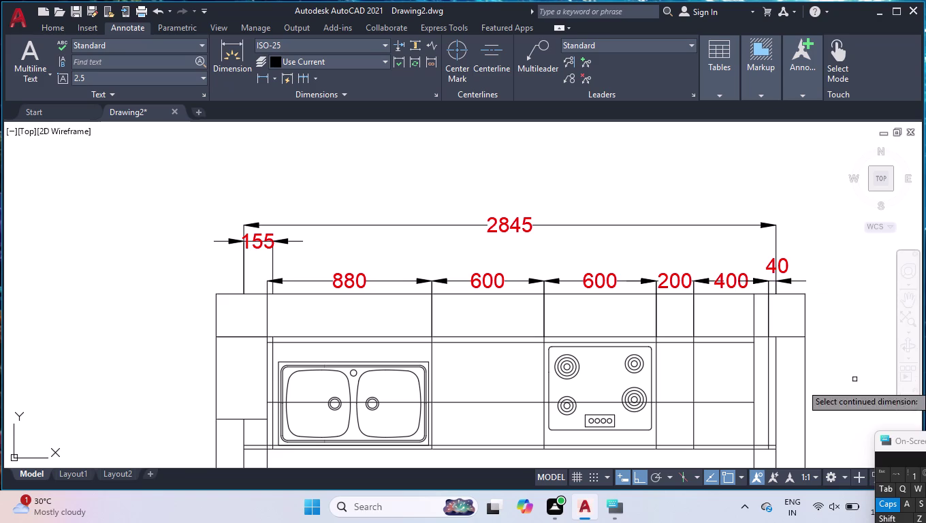
key(Escape)
scroll(down, 3)
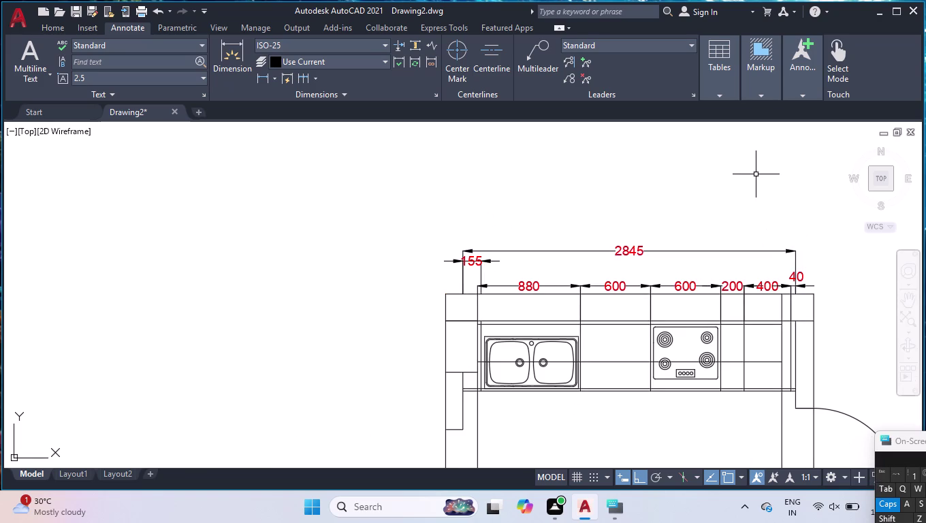
click(638, 248)
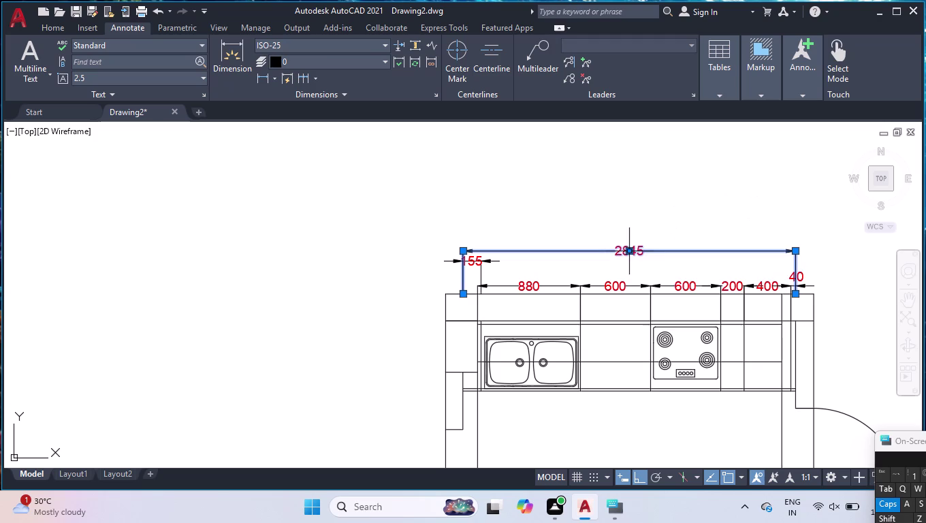
Move the 2845 overall dimension higher above the chain.
click(631, 251)
click(640, 225)
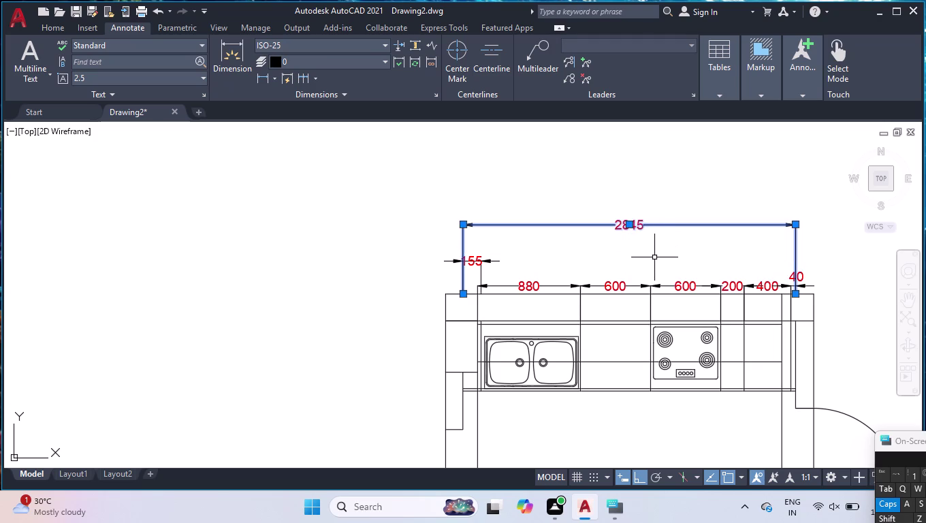
key(d)
Give ISO-25 fixed-length extension lines extending 5 beyond dimension lines, and make it current.
key(Return)
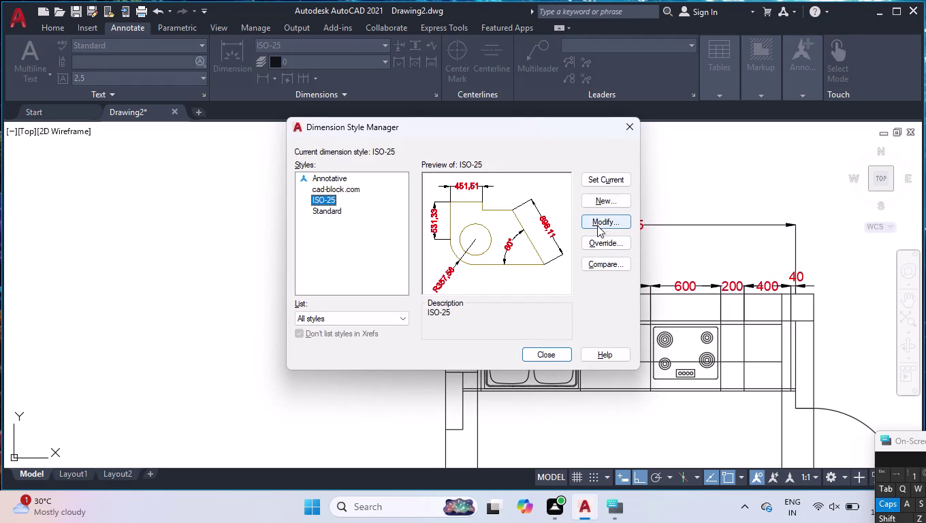
click(598, 224)
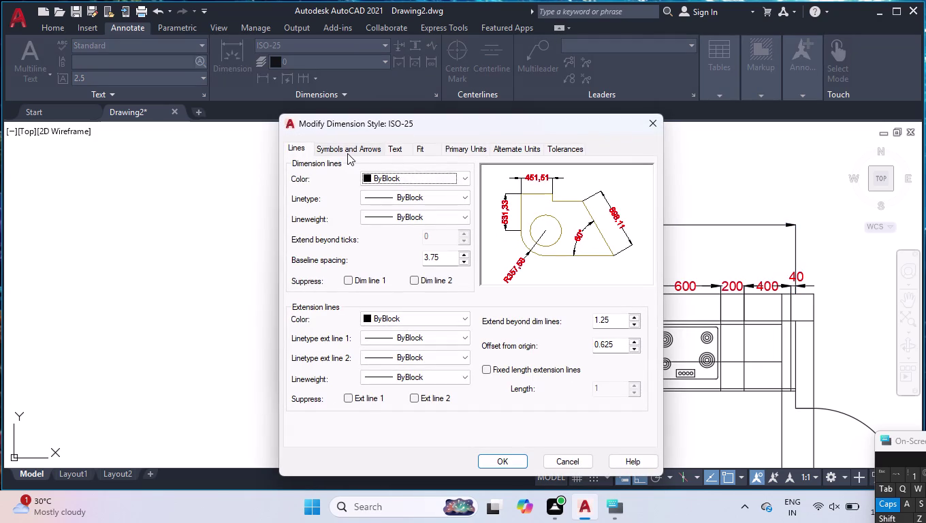
drag(611, 318, 566, 320)
key(5)
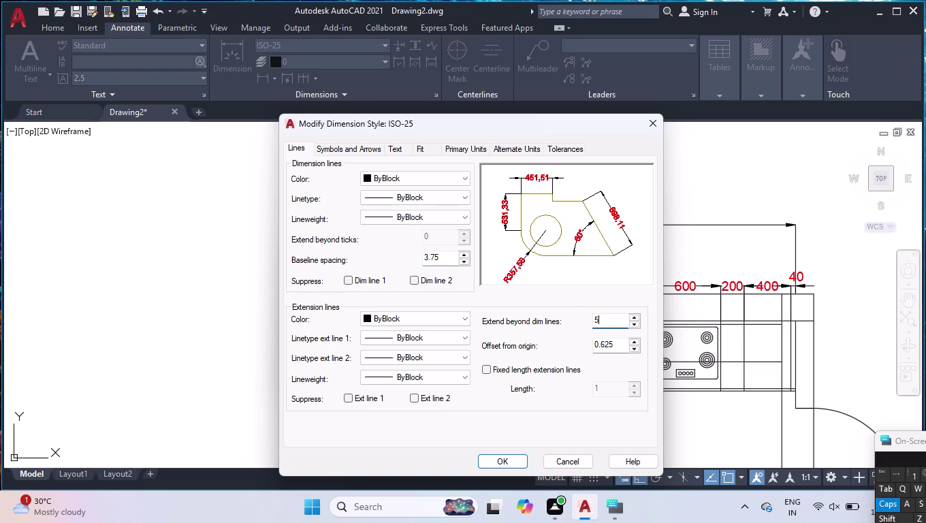
key(Return)
click(483, 366)
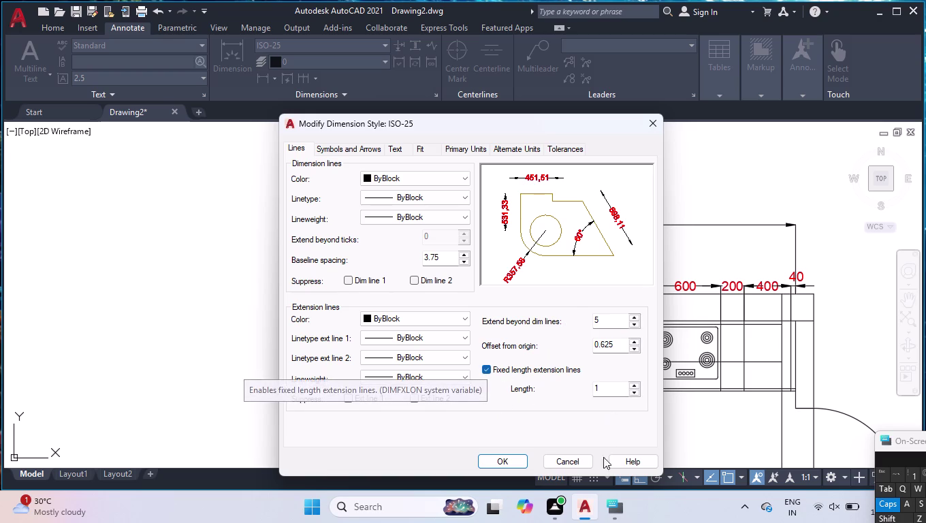
click(515, 463)
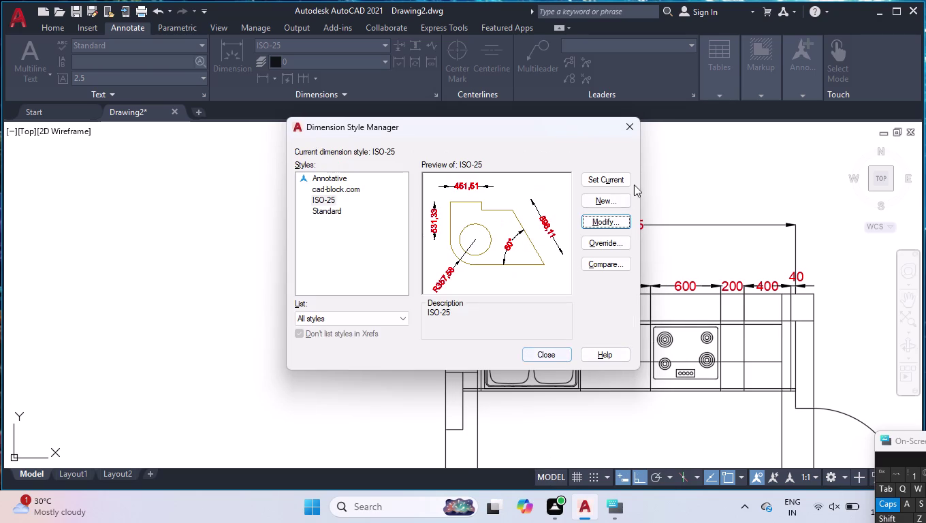
click(611, 171)
click(608, 185)
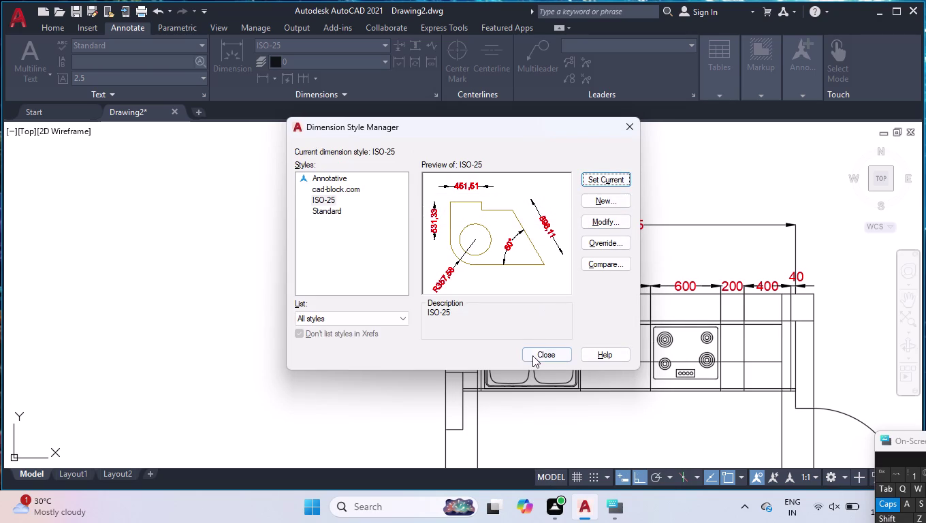
click(534, 356)
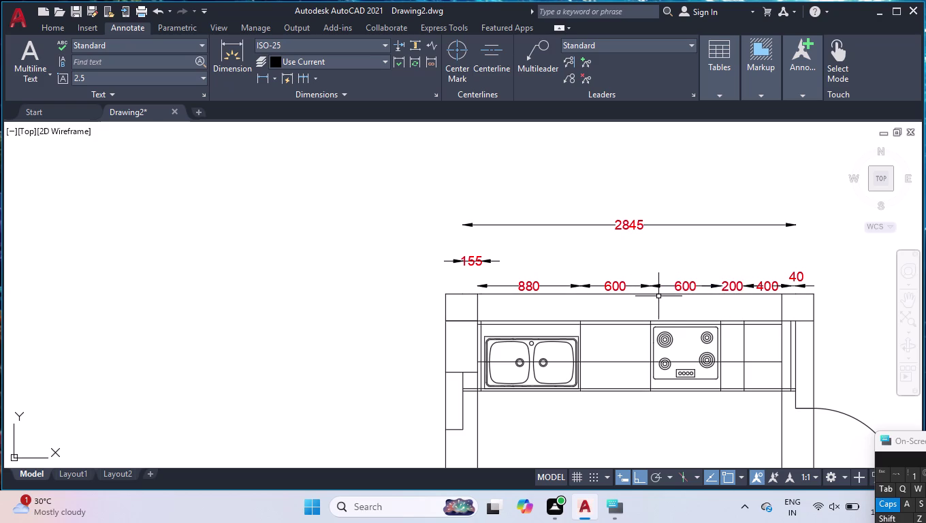
Change the ISO-25 fixed extension line length to 0.5 and close the style manager.
key(d)
key(Return)
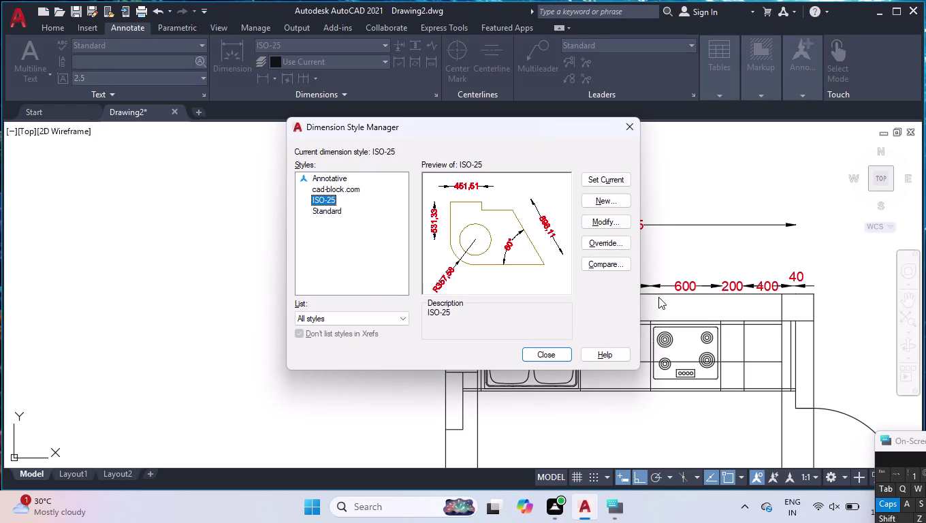
click(624, 221)
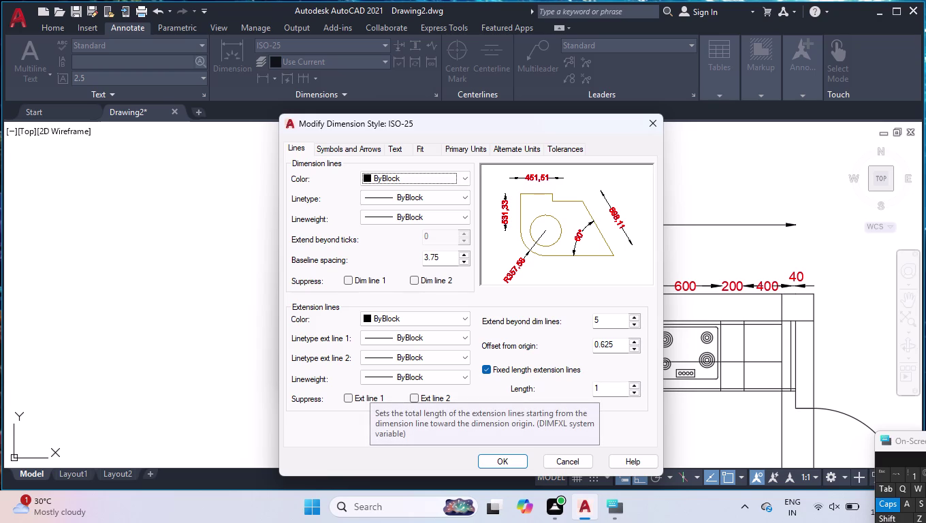
drag(599, 389, 566, 393)
text(0.)
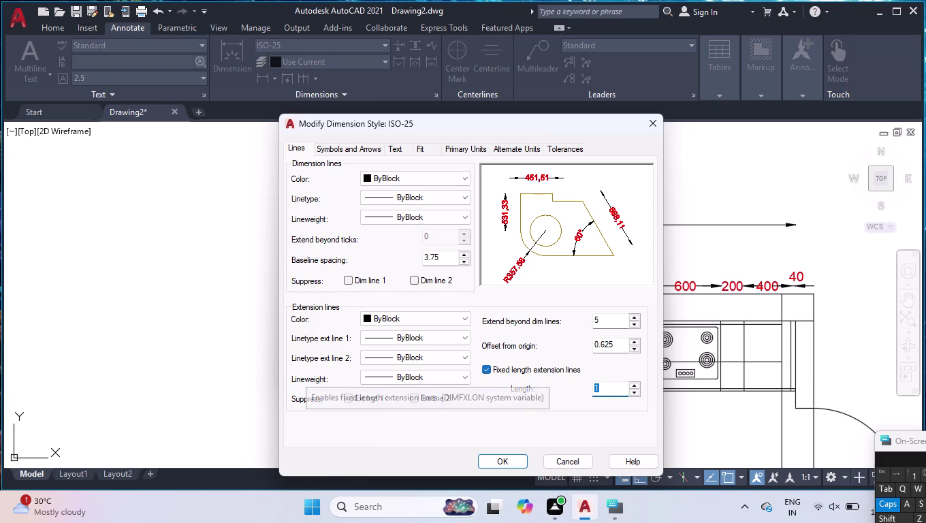
text(5)
key(Return)
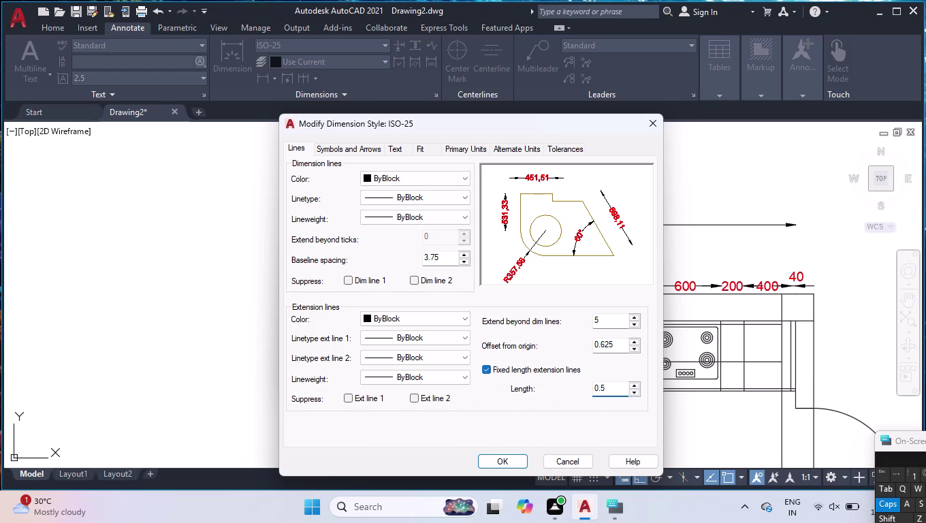
click(501, 461)
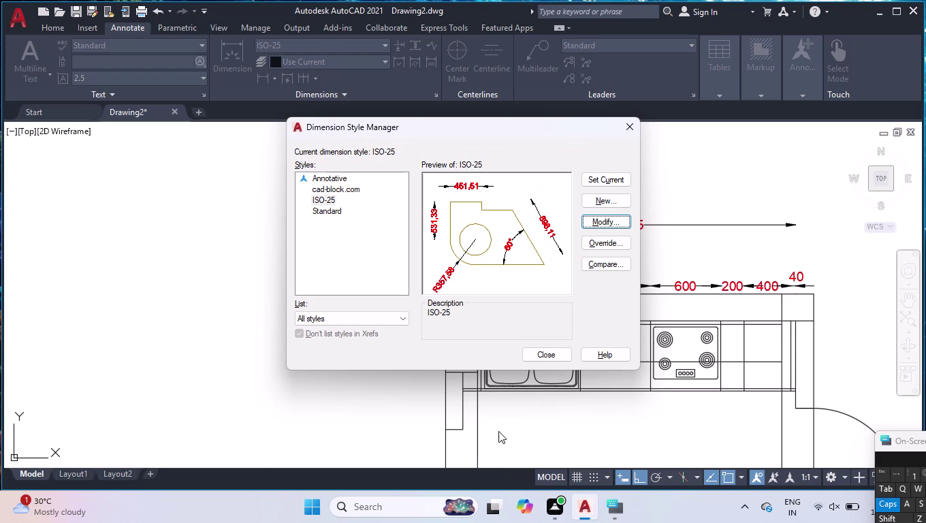
click(611, 181)
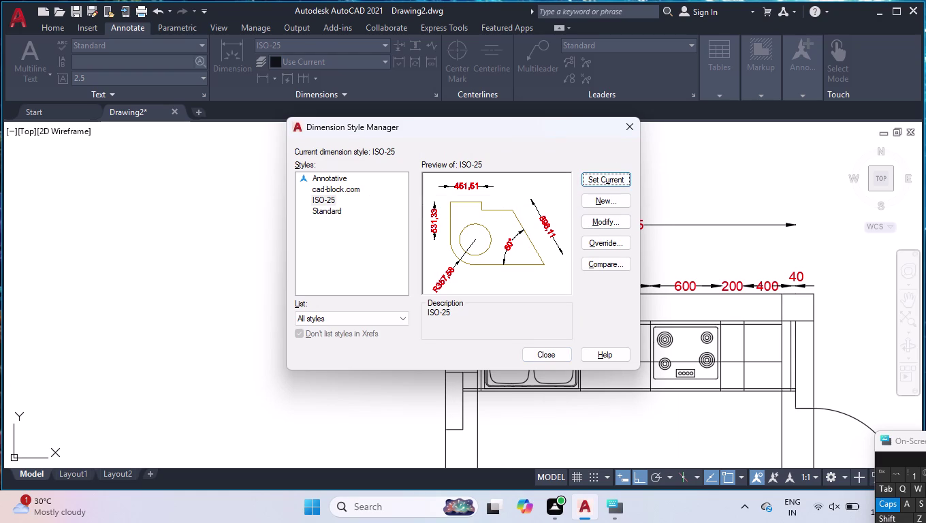
click(551, 353)
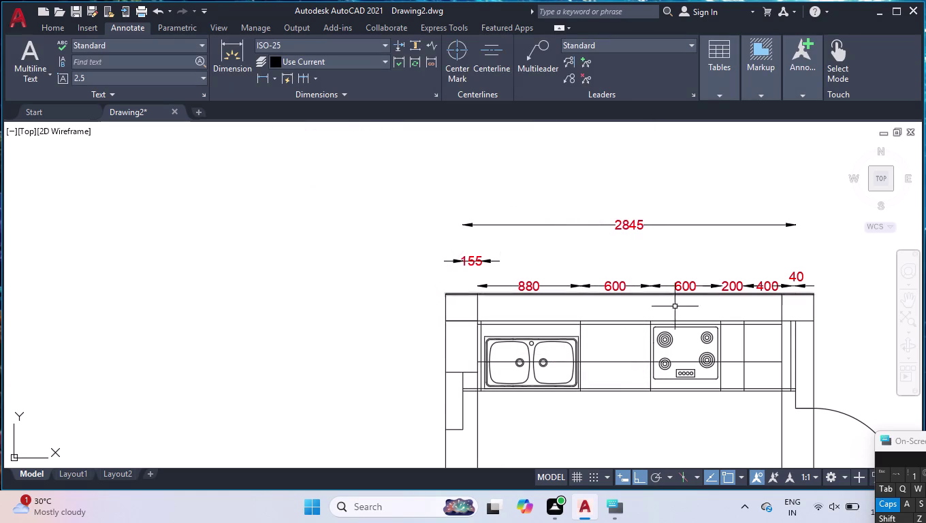
scroll(down, 3)
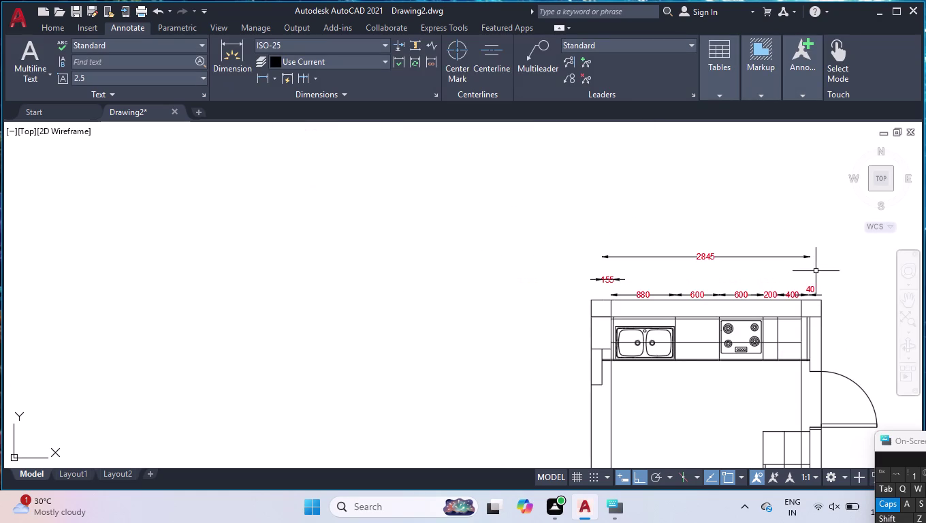
In ISO-25, uncheck fixed-length extension lines and set Extend beyond dim lines to 1.
key(d)
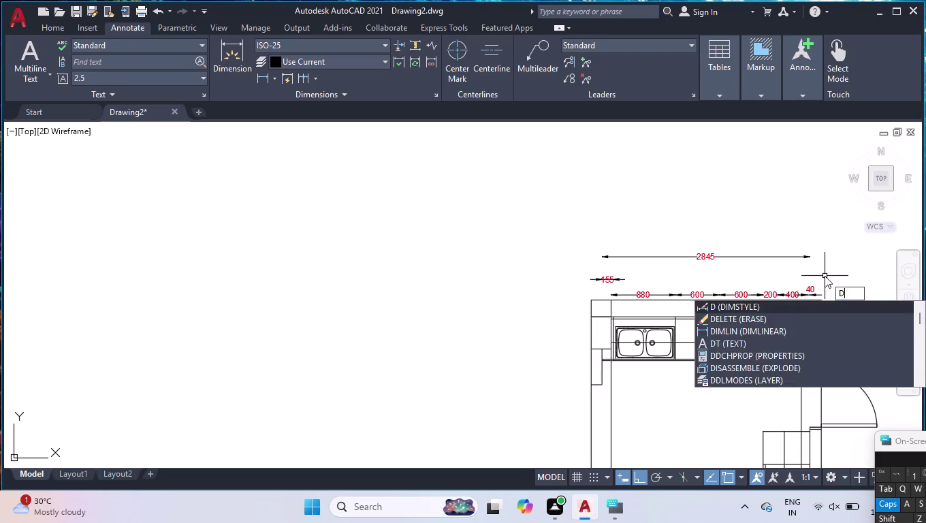
key(Return)
click(602, 223)
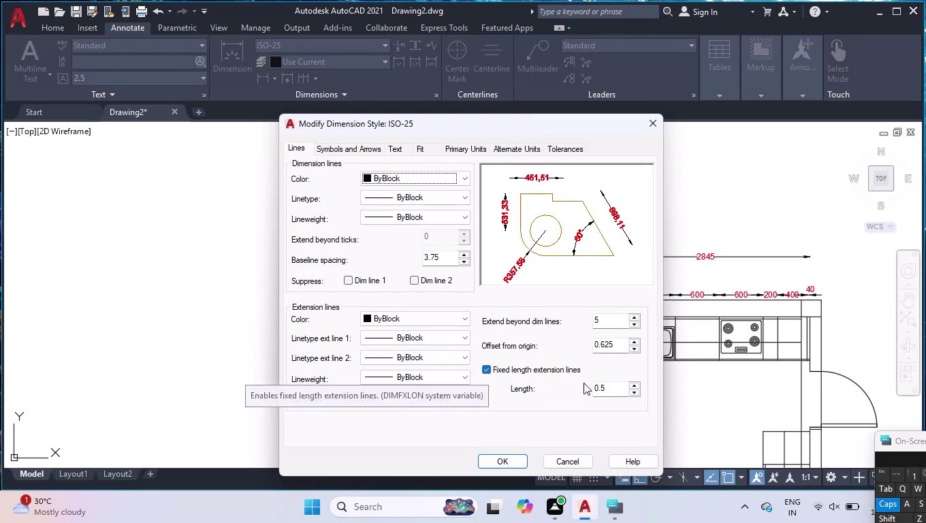
drag(608, 390, 520, 402)
key(2)
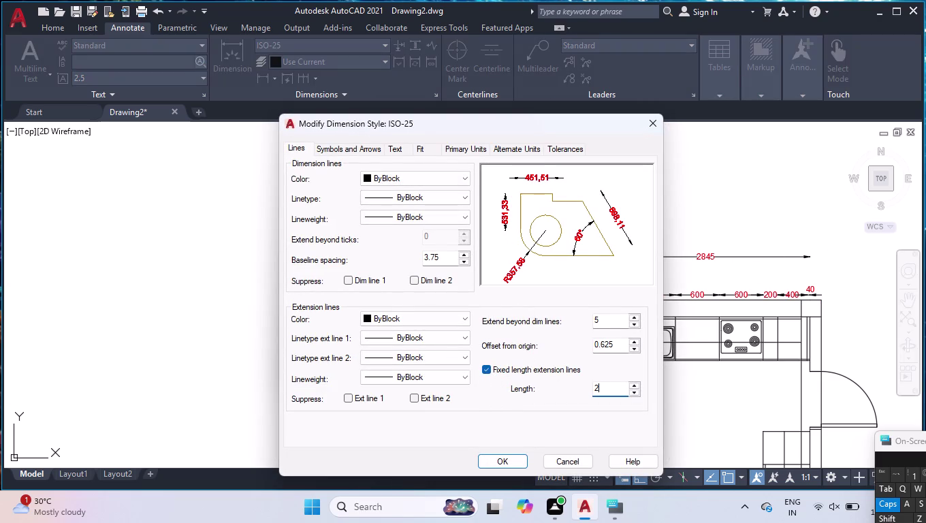
key(Return)
click(484, 372)
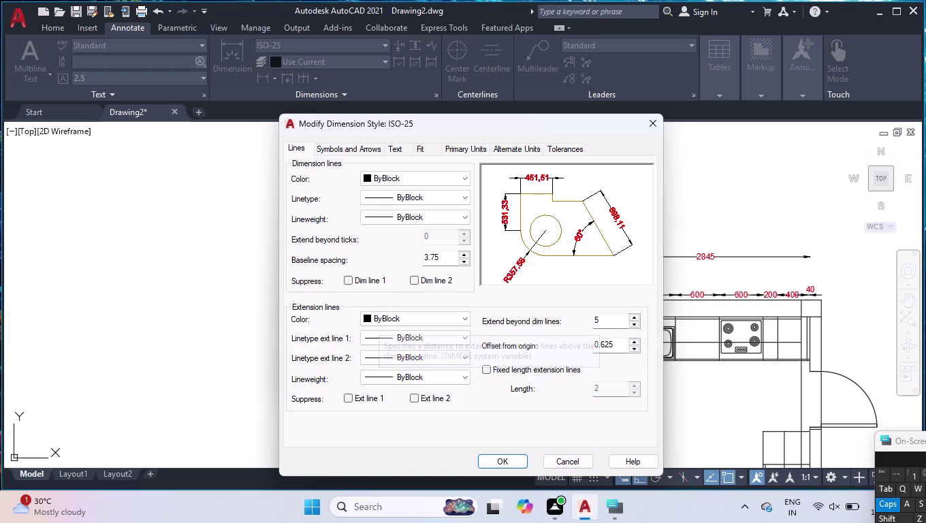
drag(600, 321, 574, 324)
key(1)
key(Return)
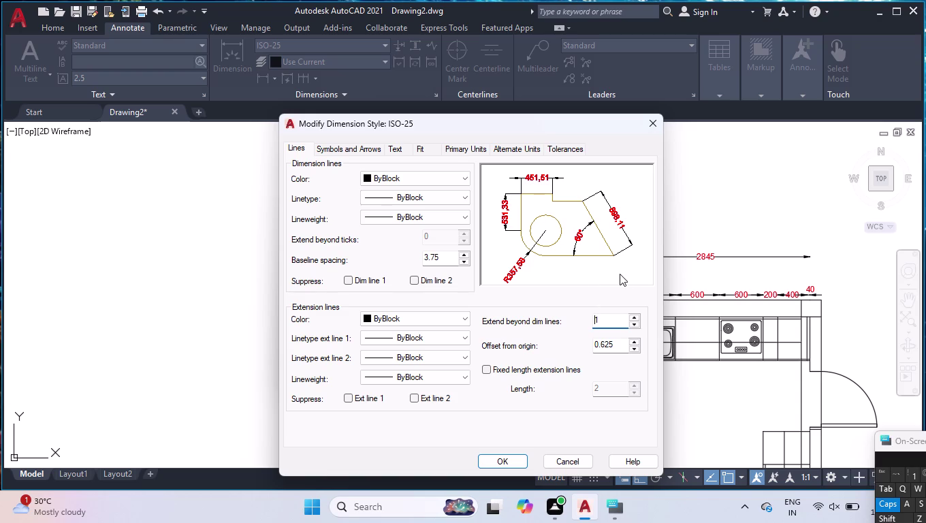
click(503, 460)
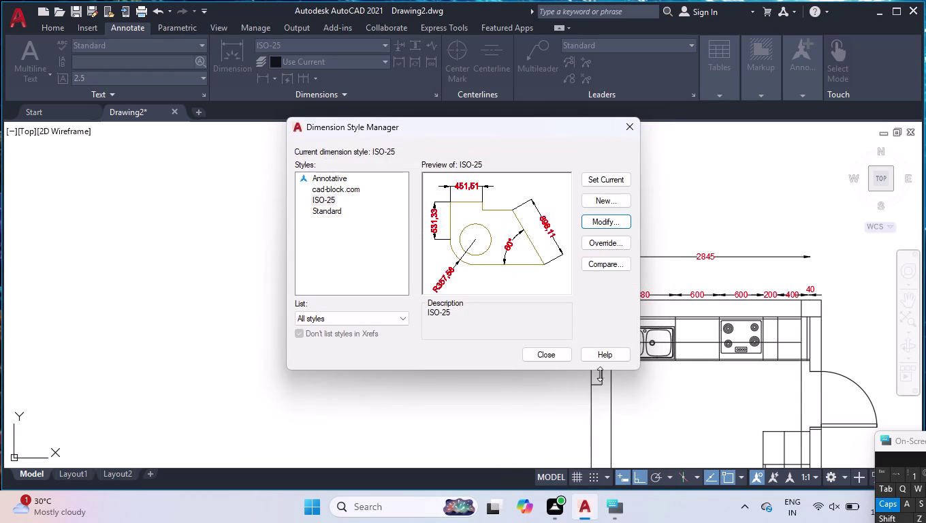
click(567, 354)
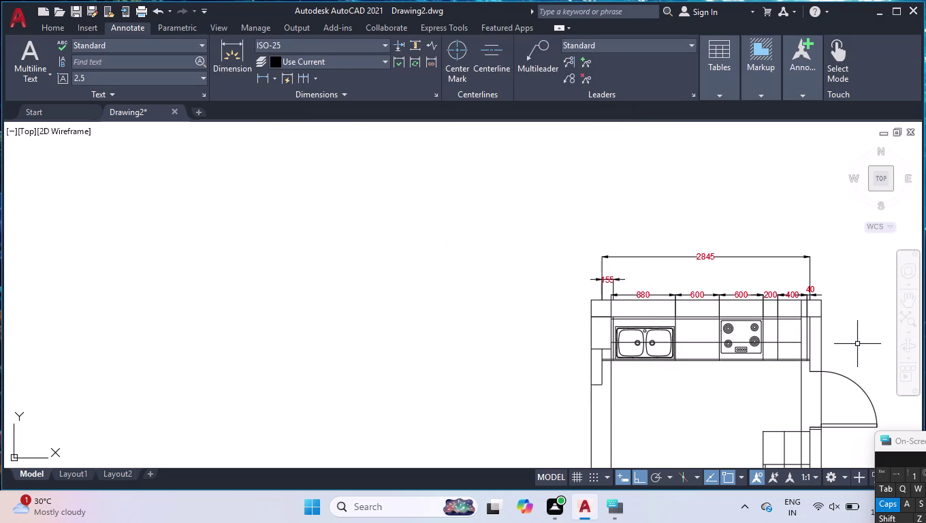
Zoom in on the countertop's right end and start a DLI linear dimension.
scroll(up, 3)
scroll(up, 3)
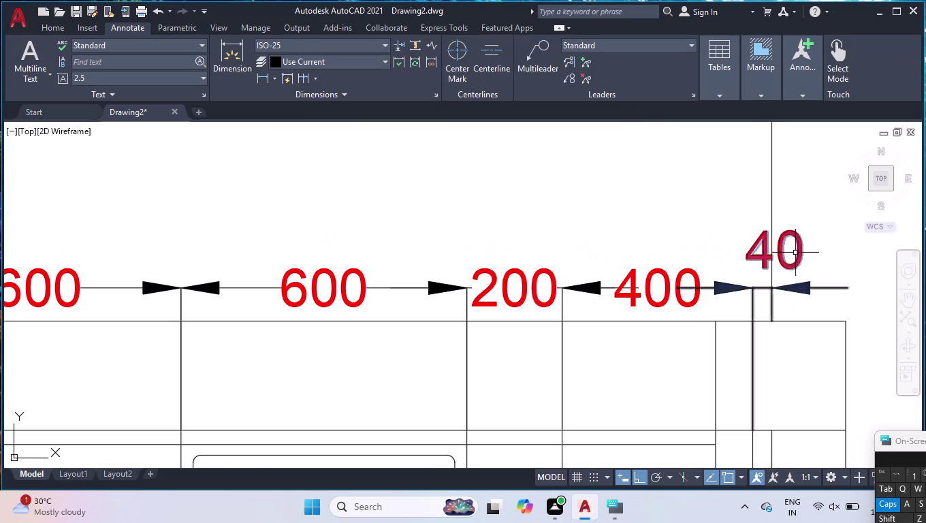
scroll(down, 3)
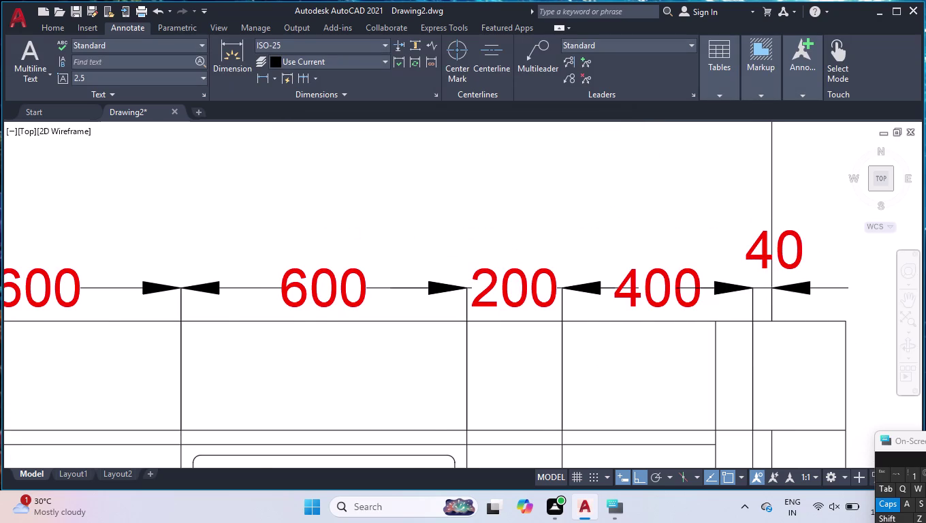
scroll(down, 3)
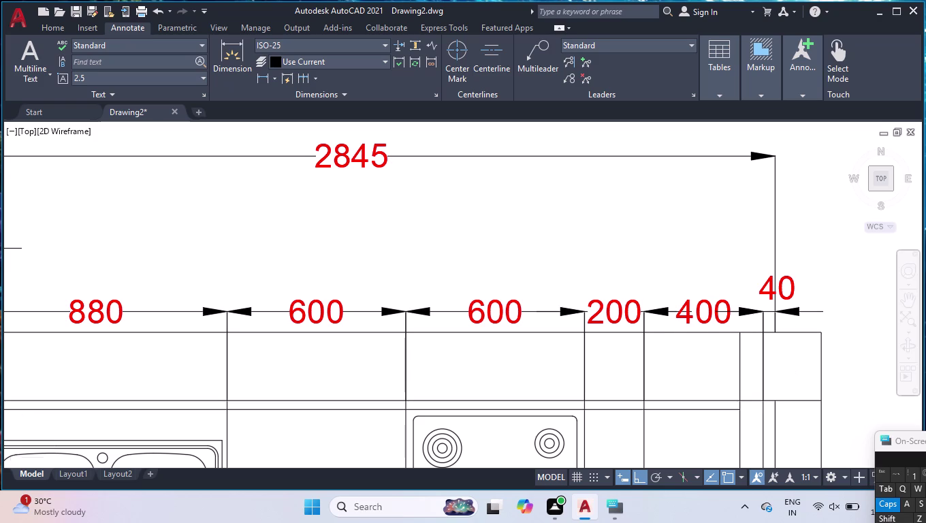
scroll(down, 3)
scroll(down, 3)
scroll(up, 3)
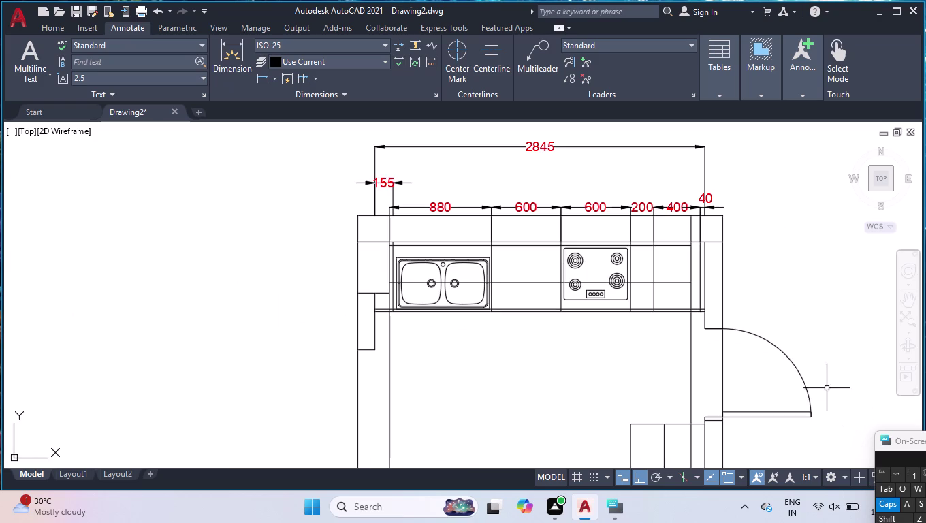
scroll(up, 3)
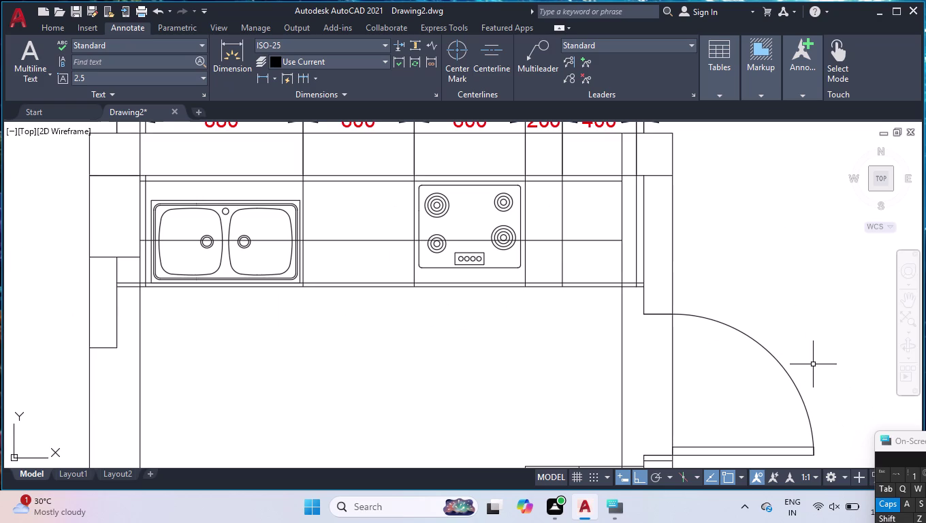
text(DLI)
key(Return)
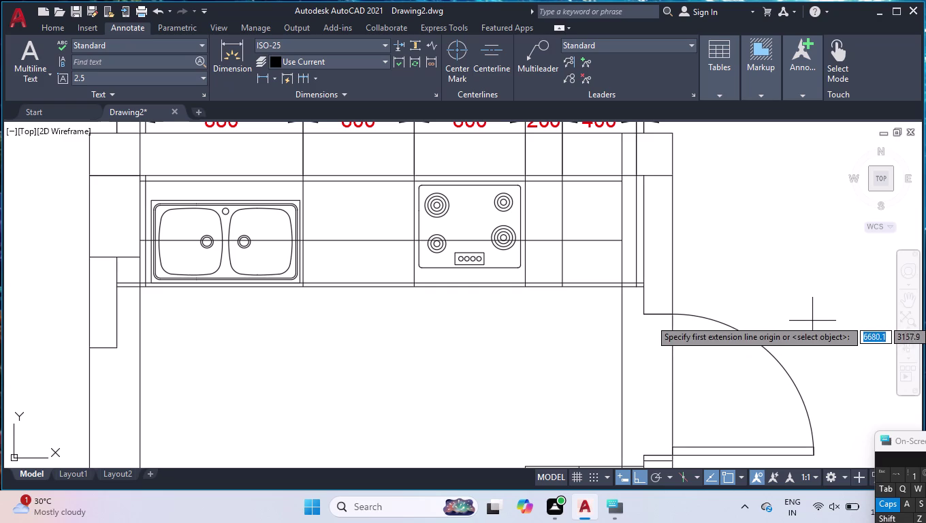
Add vertical 350 and 600 dimensions to the right of the countertop.
click(625, 177)
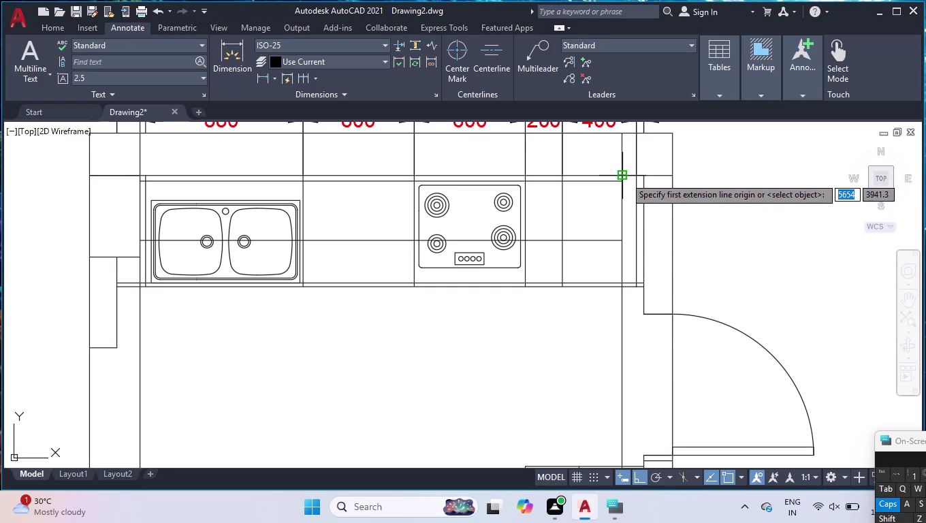
click(621, 240)
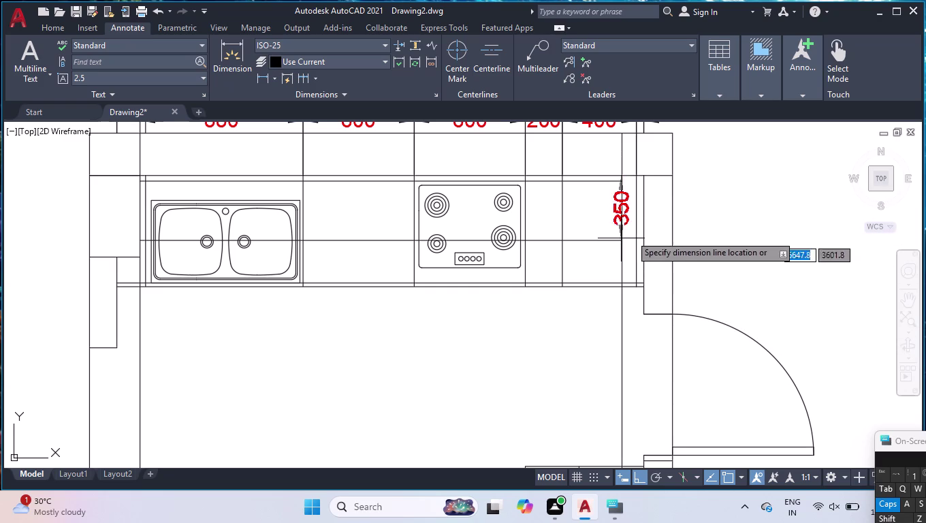
click(702, 240)
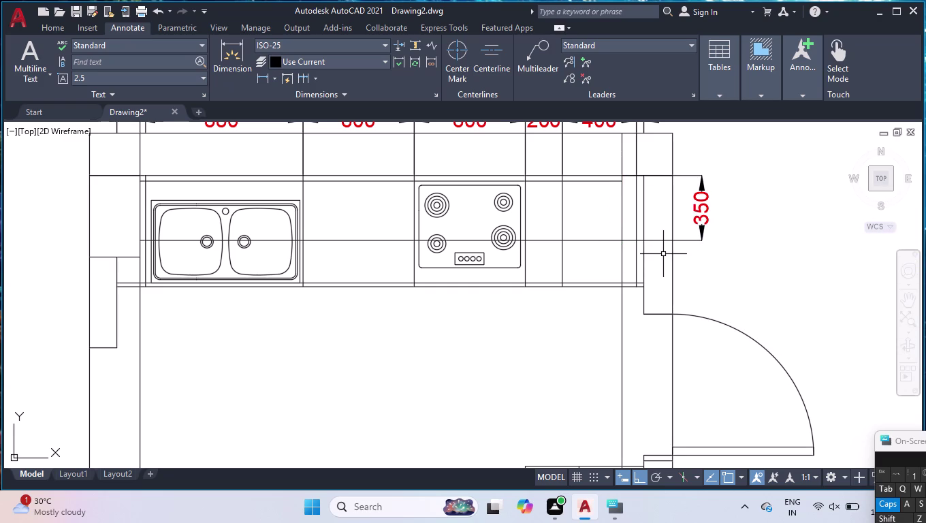
key(space)
click(639, 175)
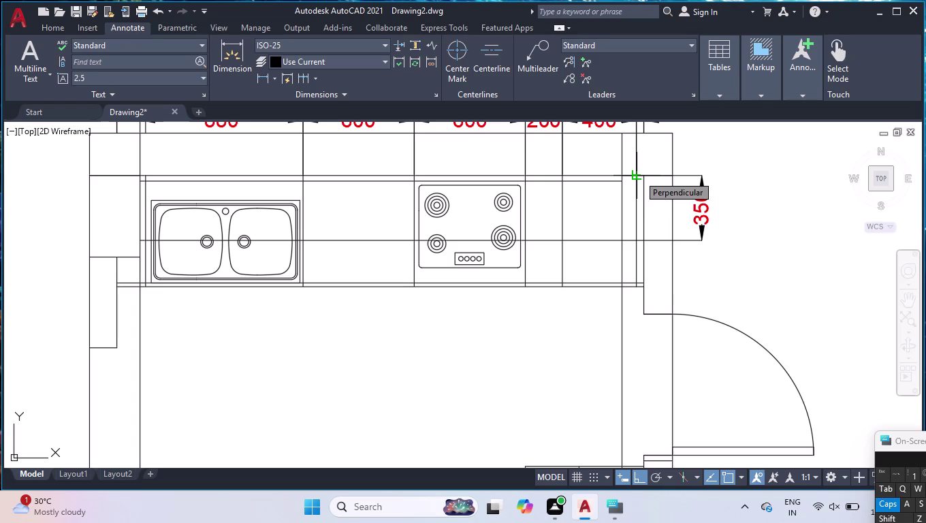
click(638, 288)
click(720, 280)
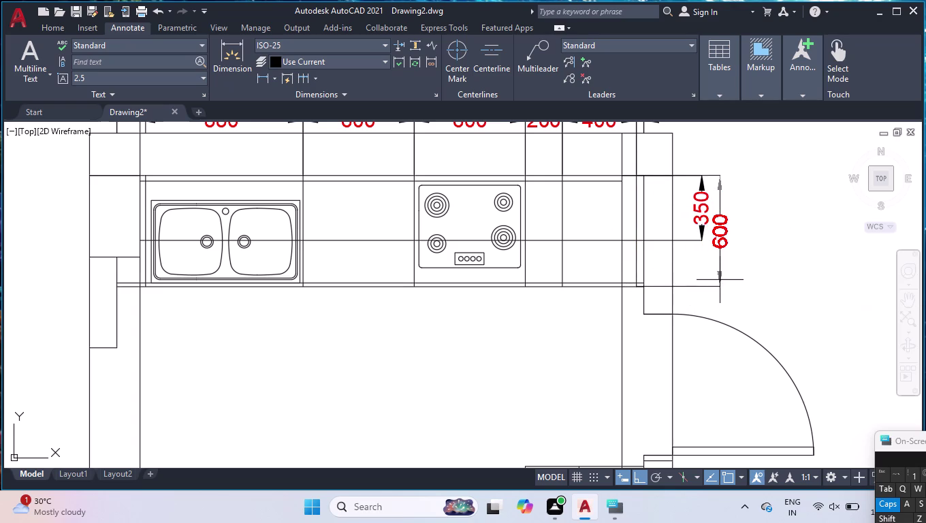
Place a vertical 748 dimension outside the 600, down to the wall corner above the door.
key(space)
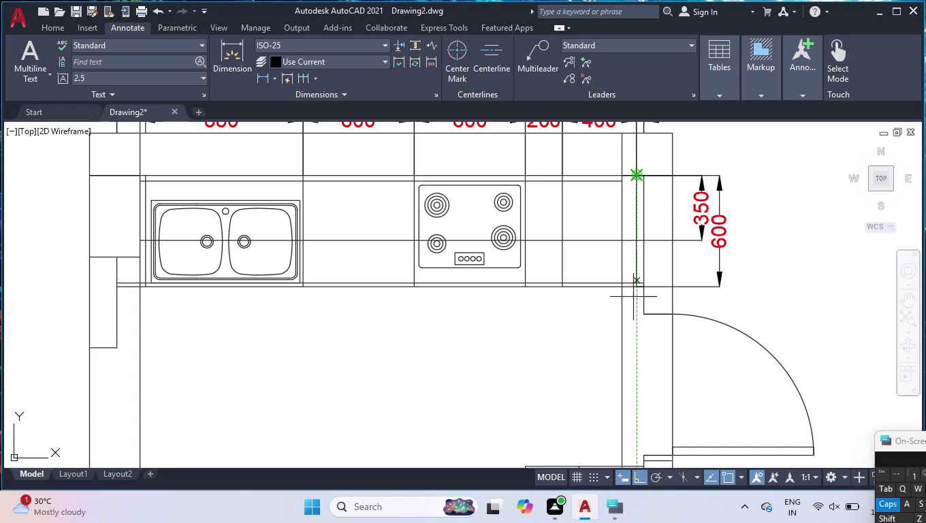
key(Return)
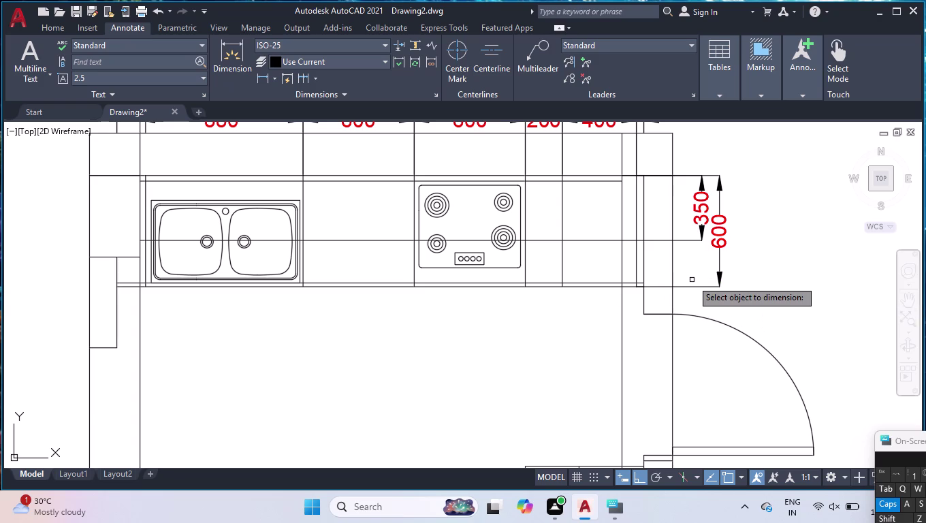
key(space)
key(space)
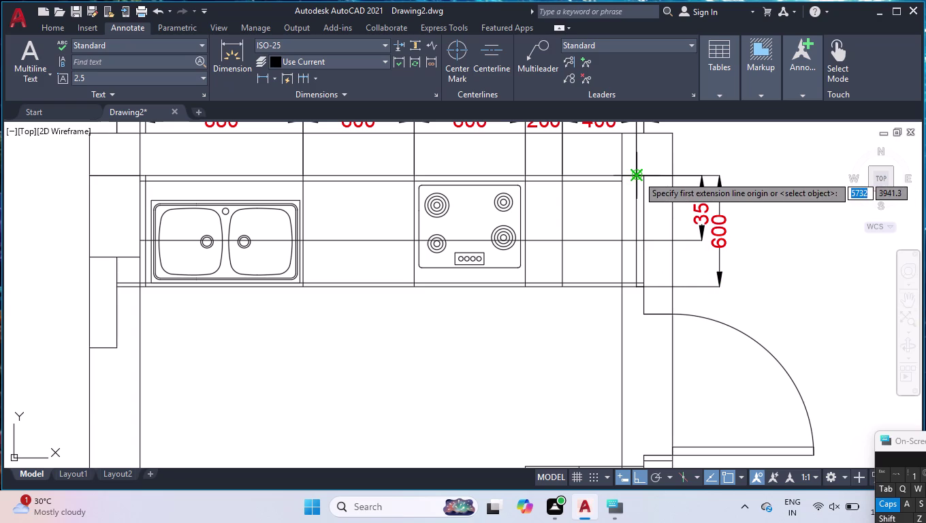
click(637, 175)
click(648, 313)
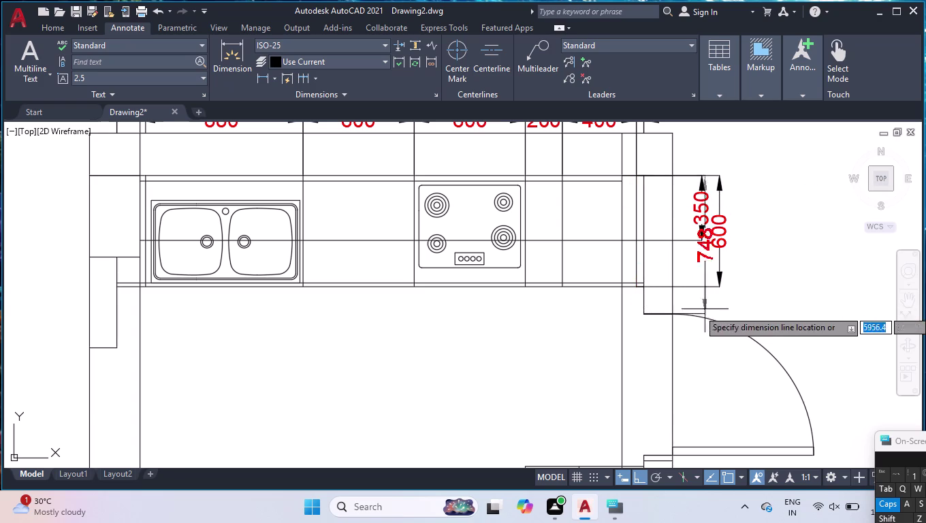
click(743, 306)
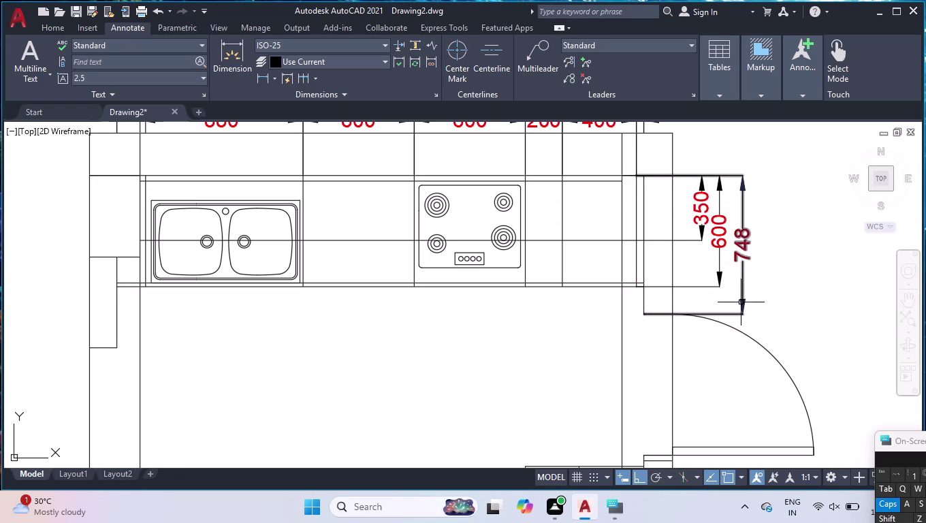